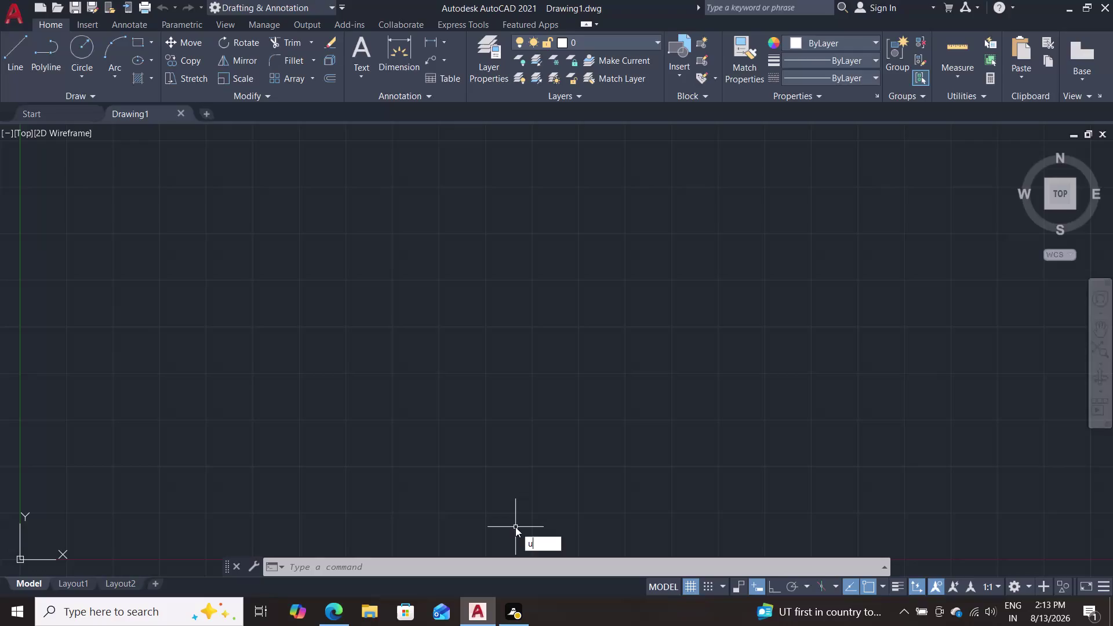
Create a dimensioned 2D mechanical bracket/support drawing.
Set the drawing units to 0.00 length precision and a Millimeters insertion scale.
key(n)
key(Return)
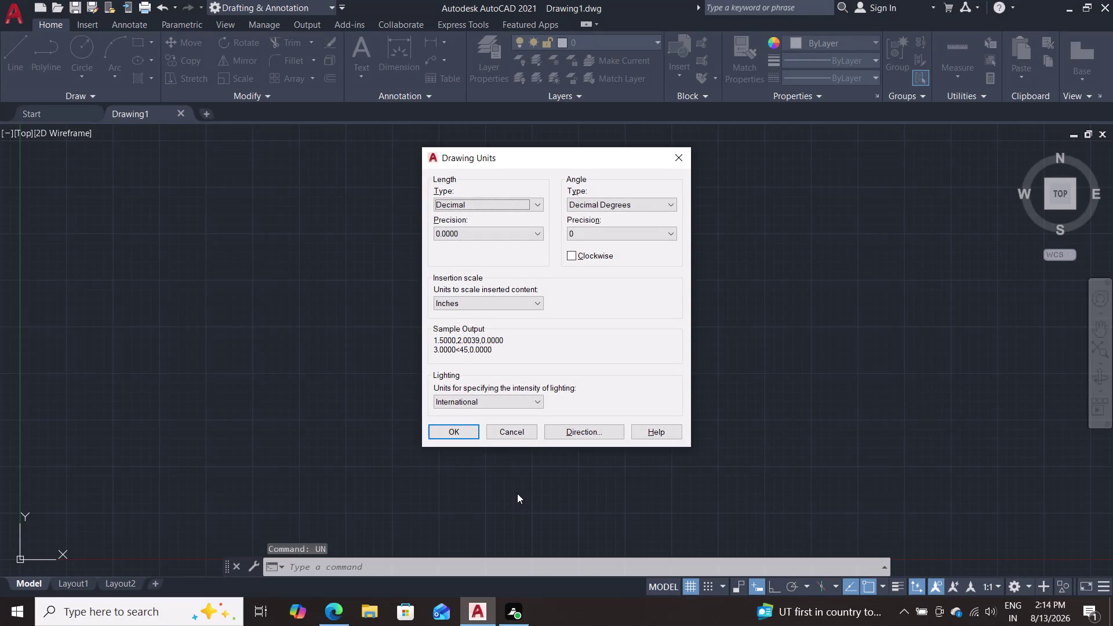
click(534, 239)
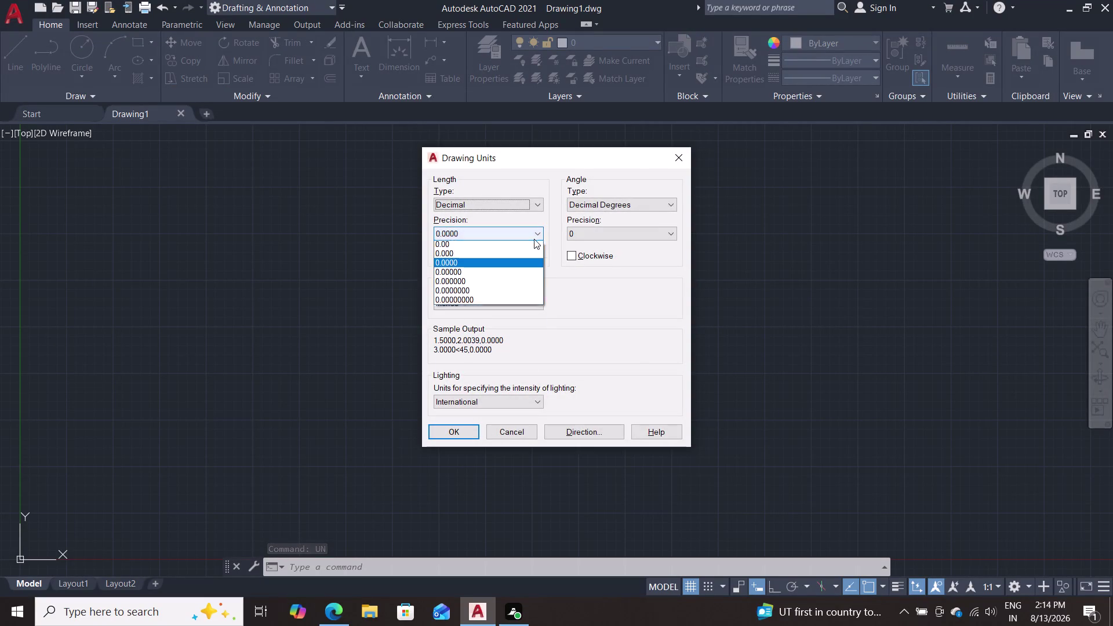
click(503, 265)
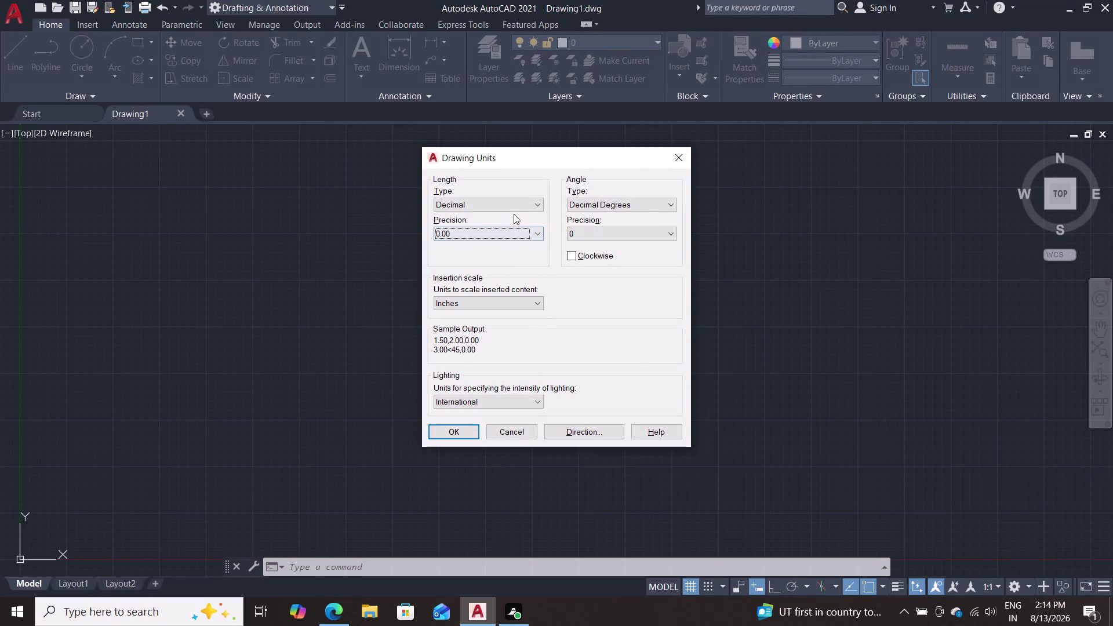
click(525, 200)
click(501, 224)
click(481, 295)
click(495, 300)
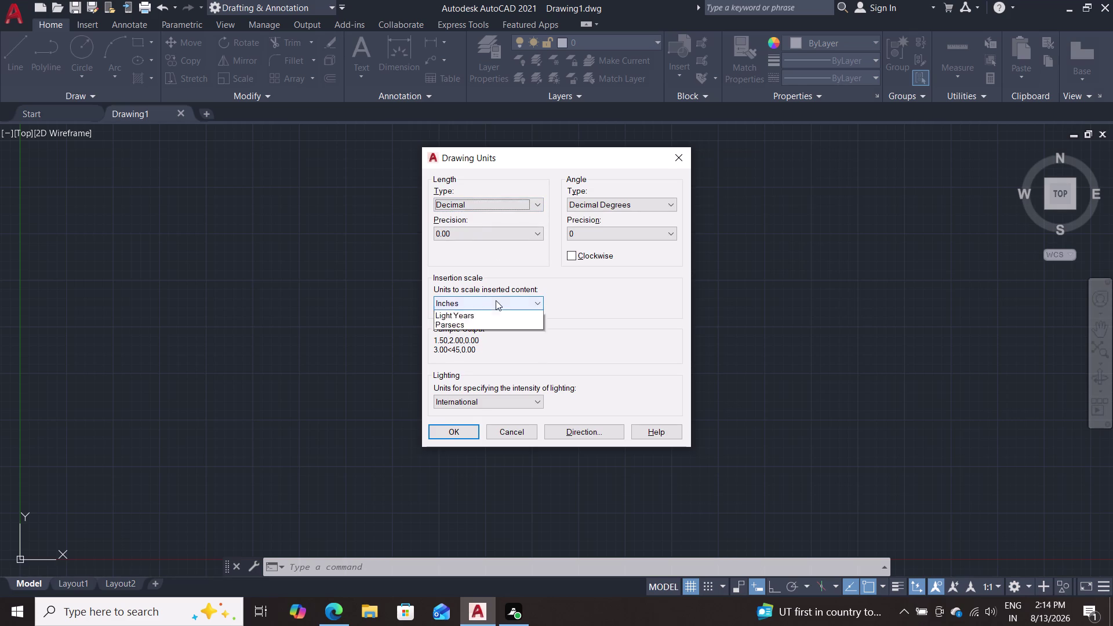
click(469, 358)
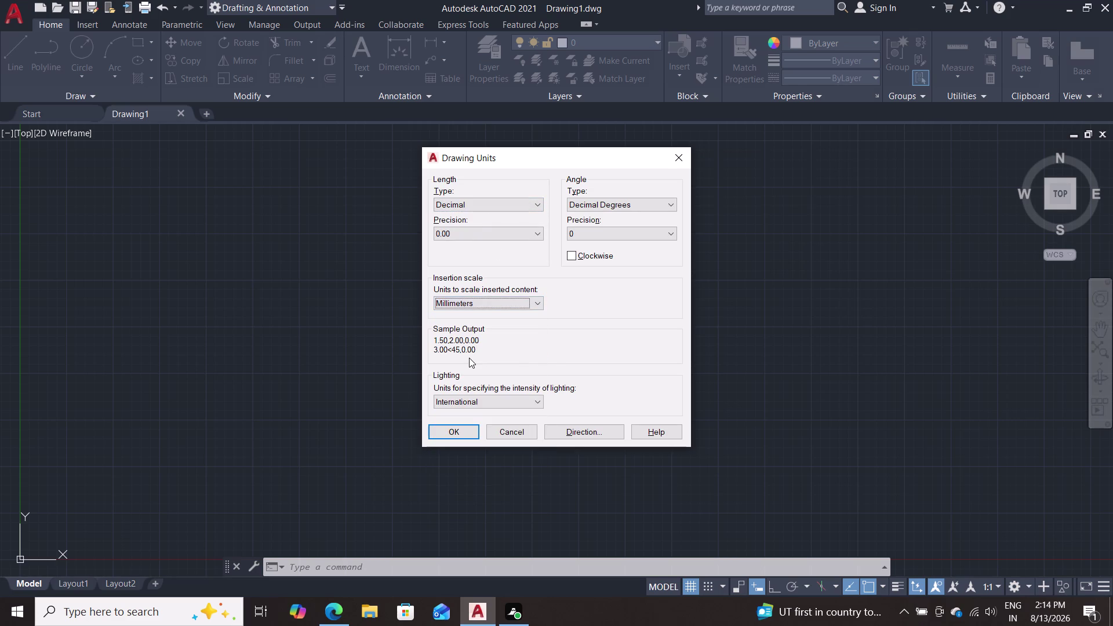
key(Return)
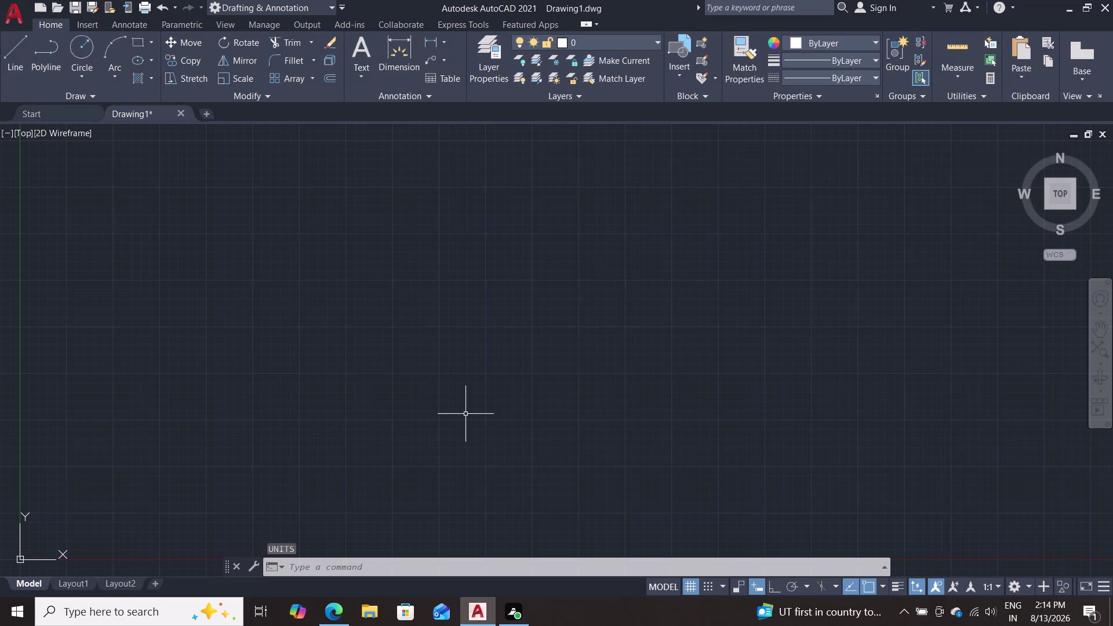
Modify the Standard dimension style to use an arrow size of 3.
key(d)
key(Return)
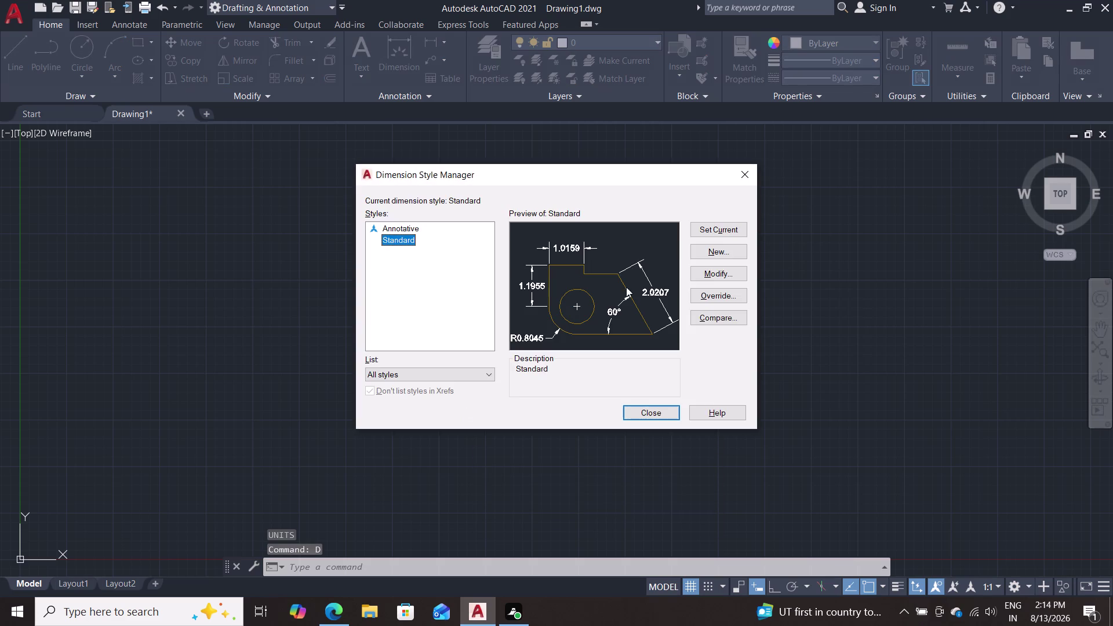
click(709, 269)
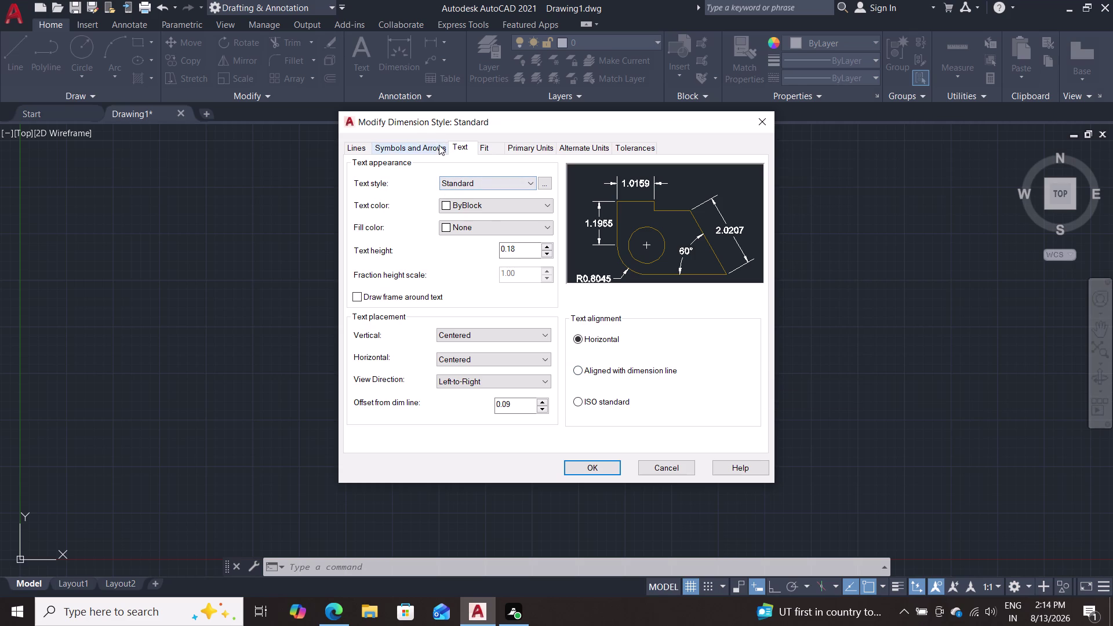
click(418, 146)
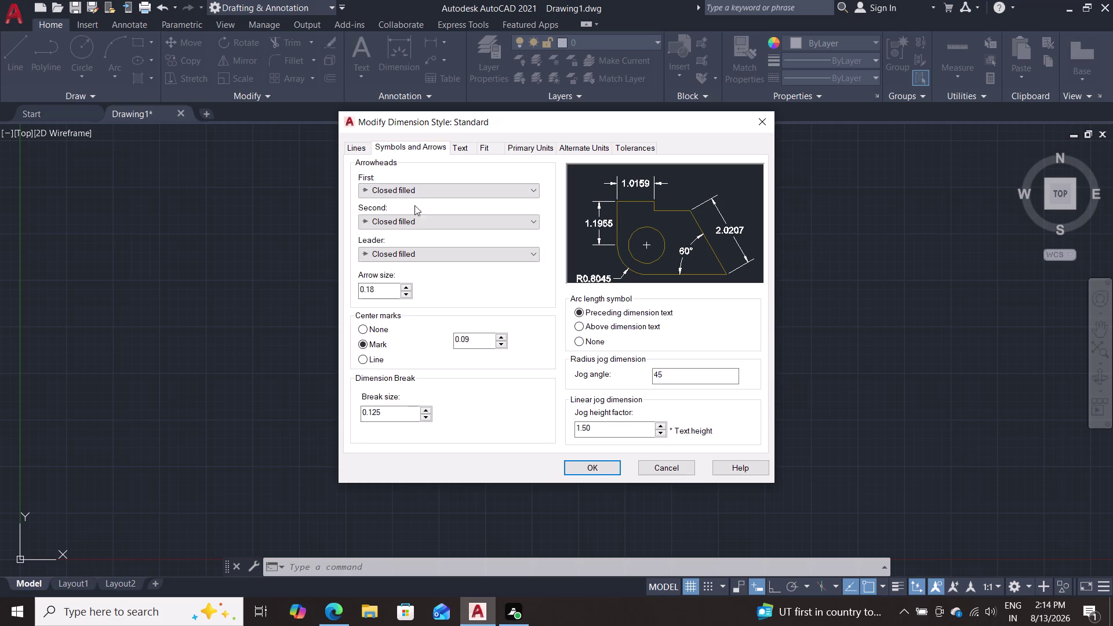
drag(387, 285, 361, 285)
click(353, 287)
key(3)
key(Return)
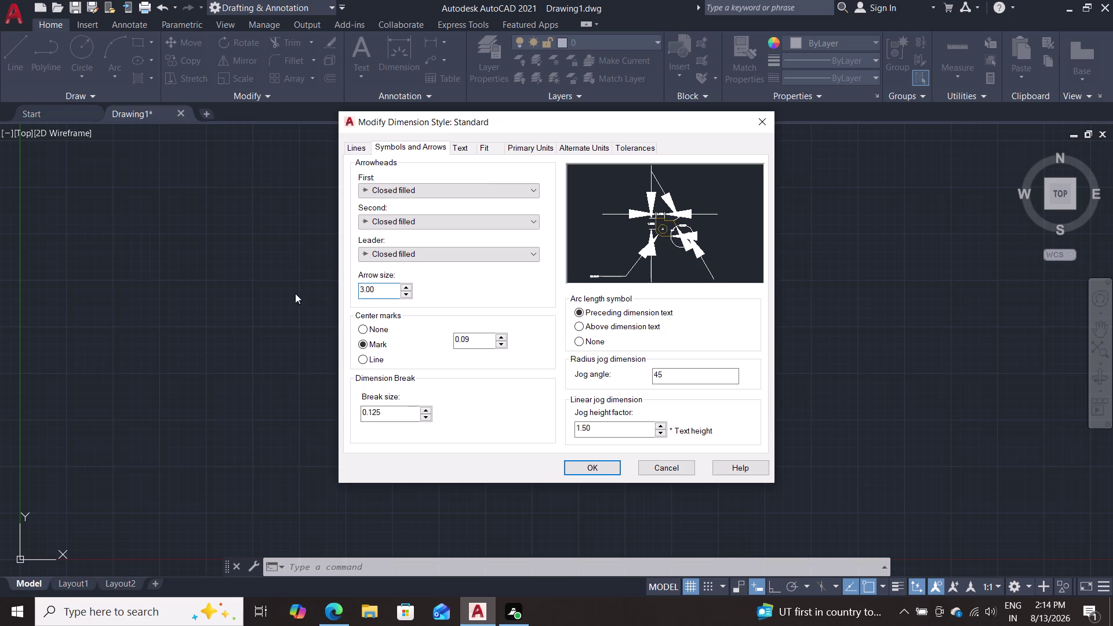
Set the Standard style's text height to 5, save it and close the manager.
click(461, 148)
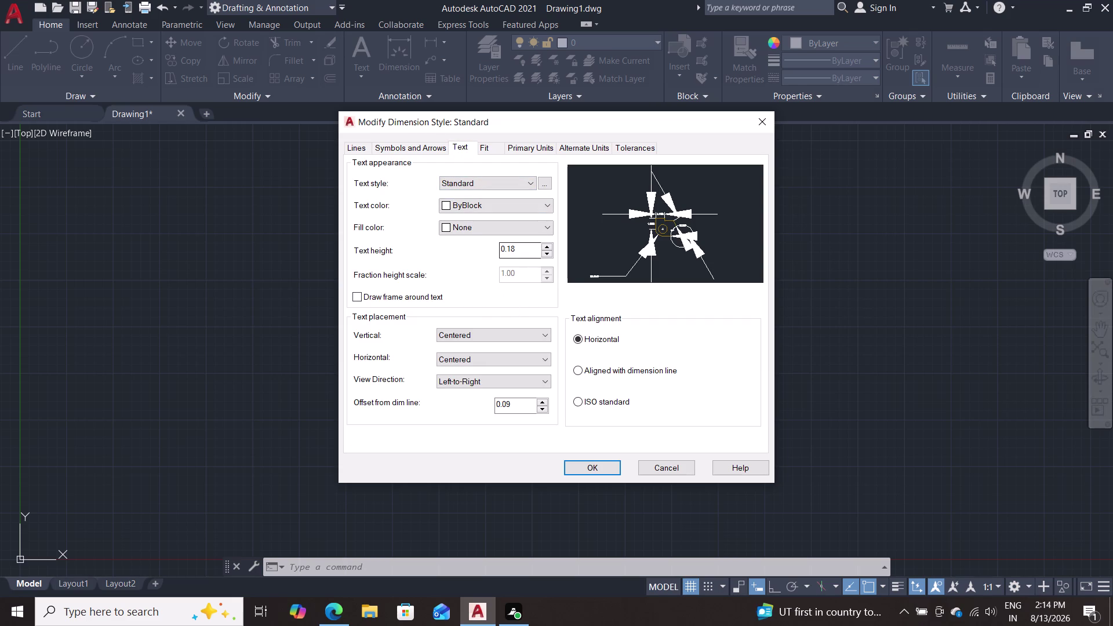
drag(523, 246, 469, 244)
key(5)
key(Return)
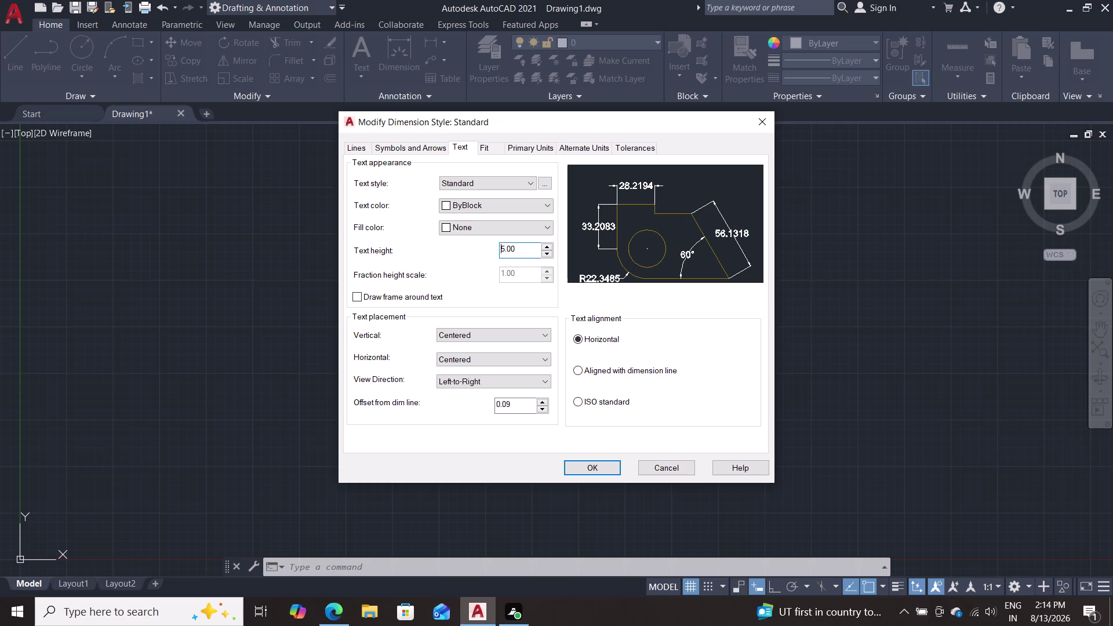
click(533, 151)
click(483, 370)
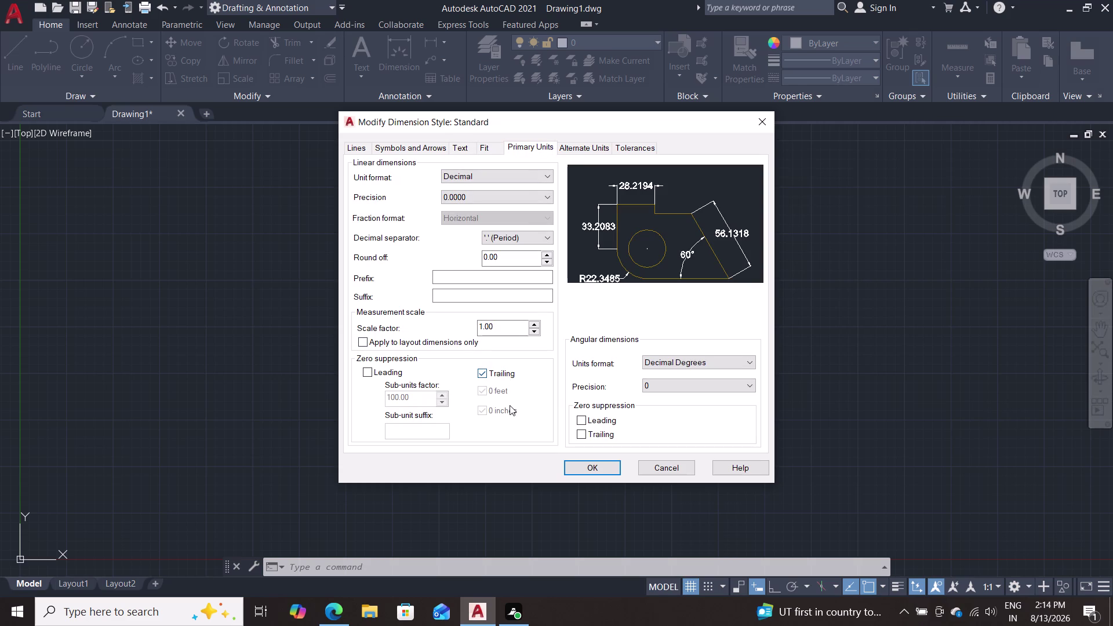
click(586, 466)
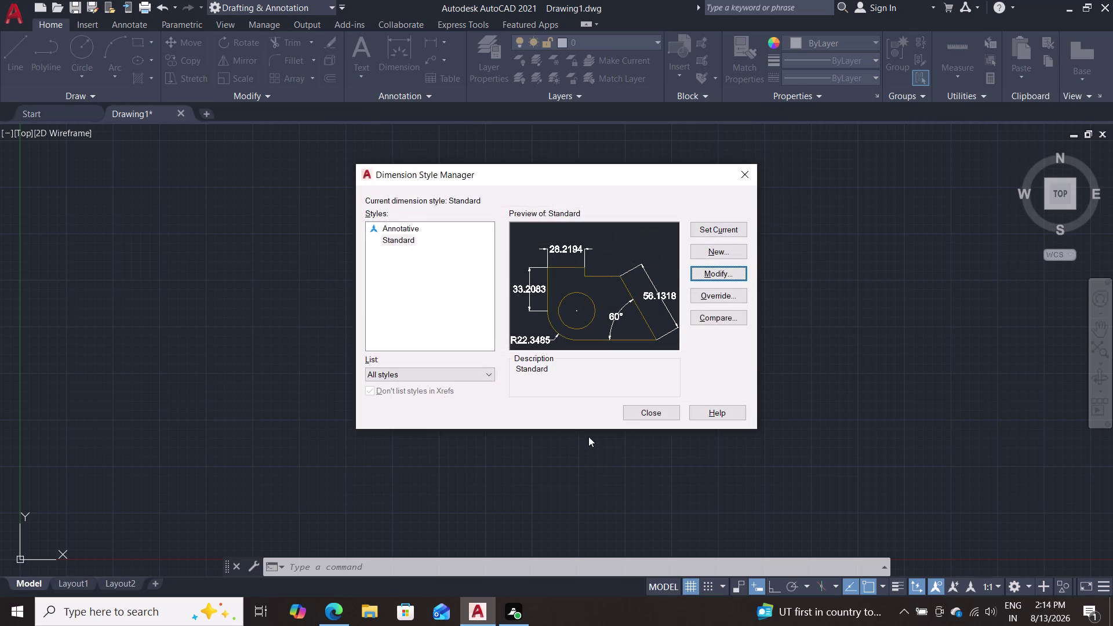
click(640, 411)
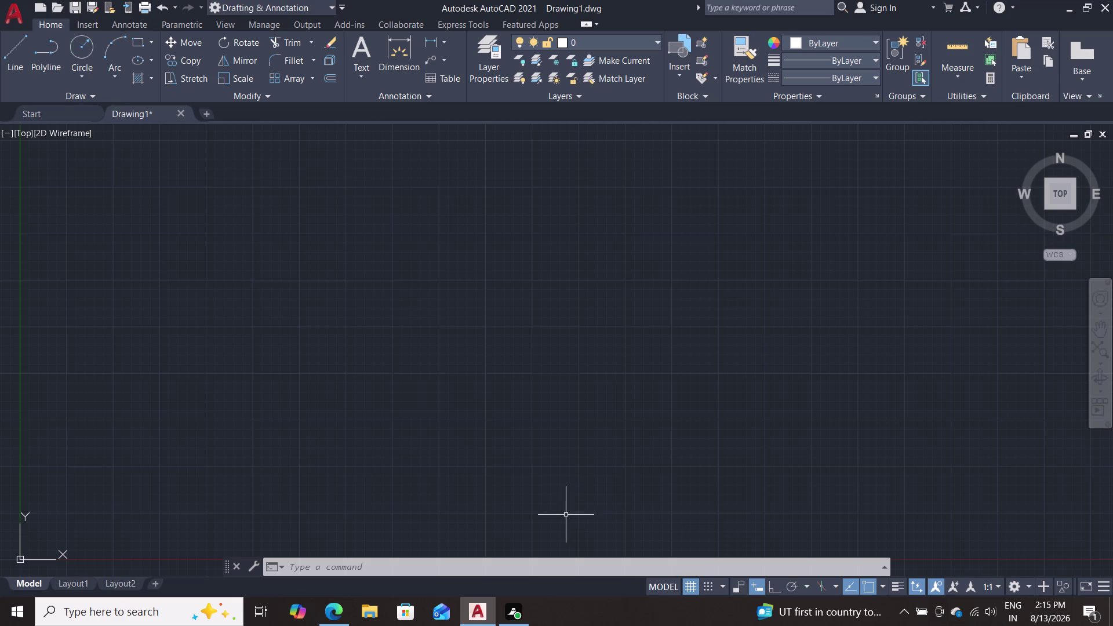
Start a rectangle (REC) at a picked corner with a dimensioned length of 92.4.
text(re)
text(c)
key(Return)
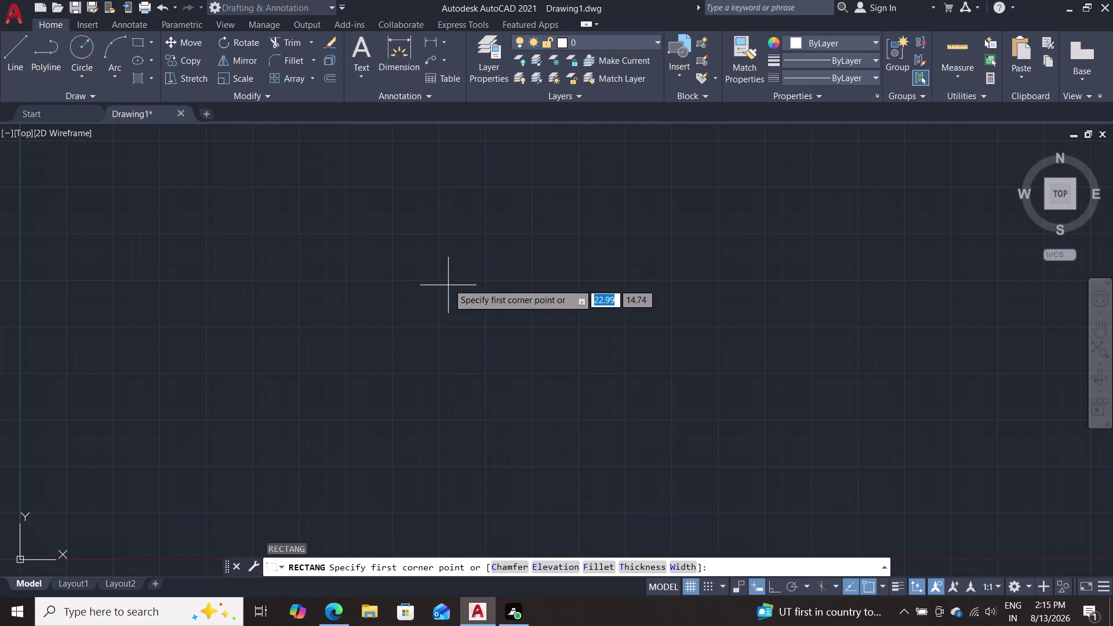
double_click(433, 269)
key(d)
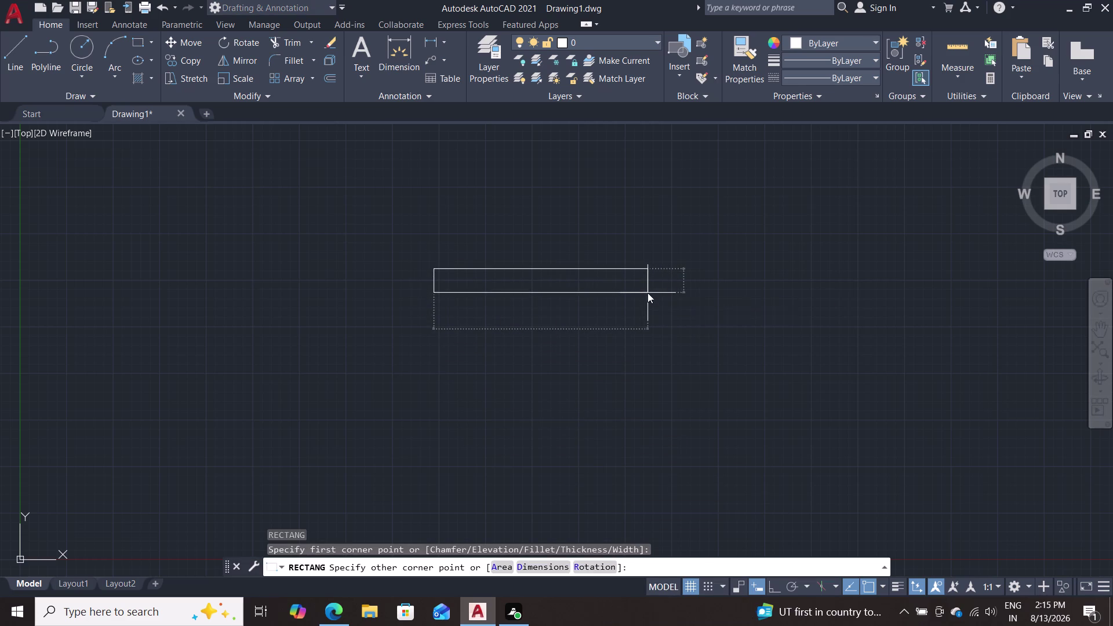
key(Return)
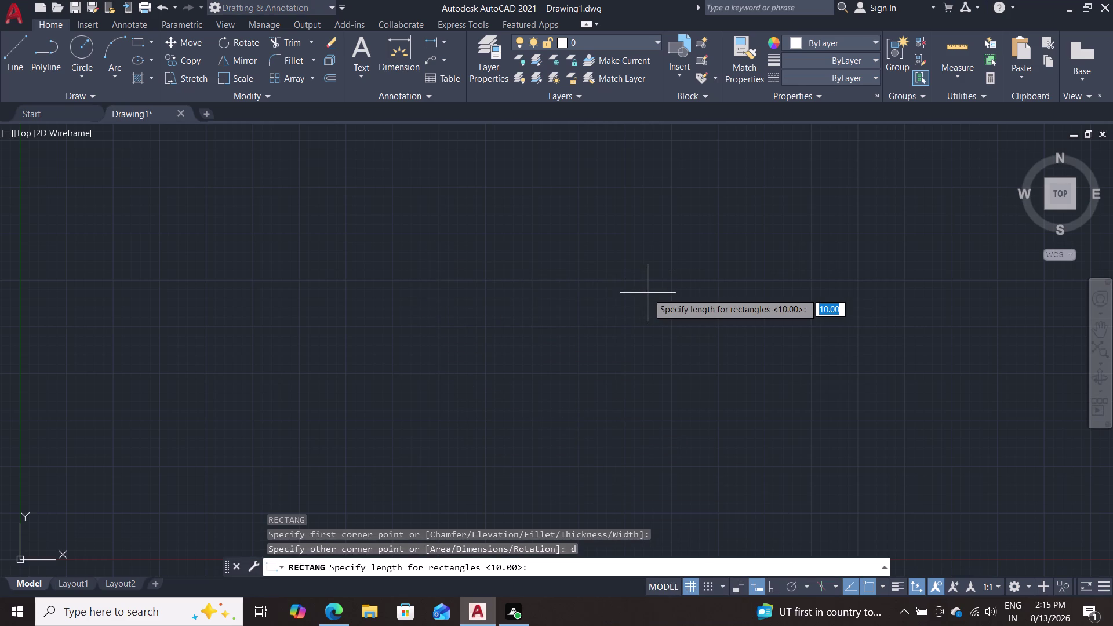
text(92)
text(.4)
key(Return)
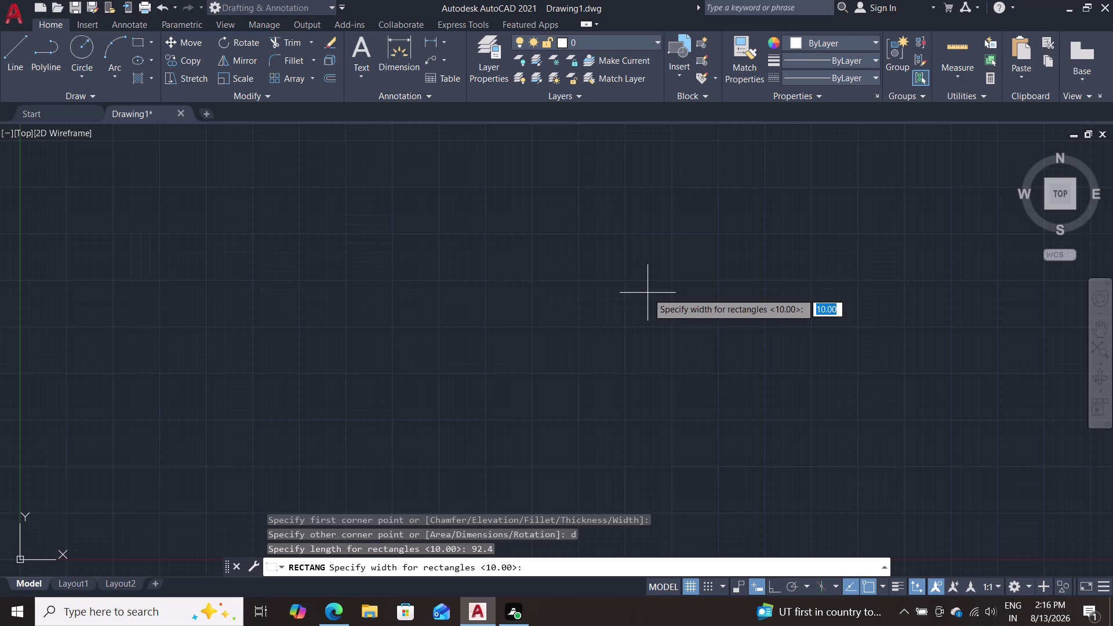
Give the rectangle a width of 15 and place it up and to the right.
text(1)
text(5)
key(Return)
scroll(down, 3)
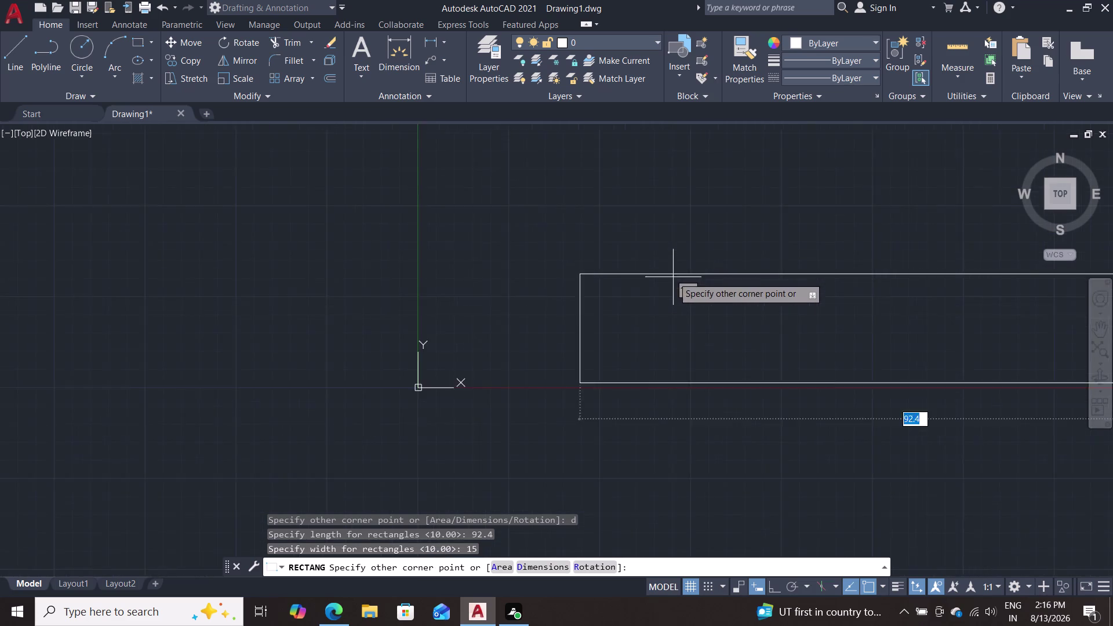
scroll(down, 3)
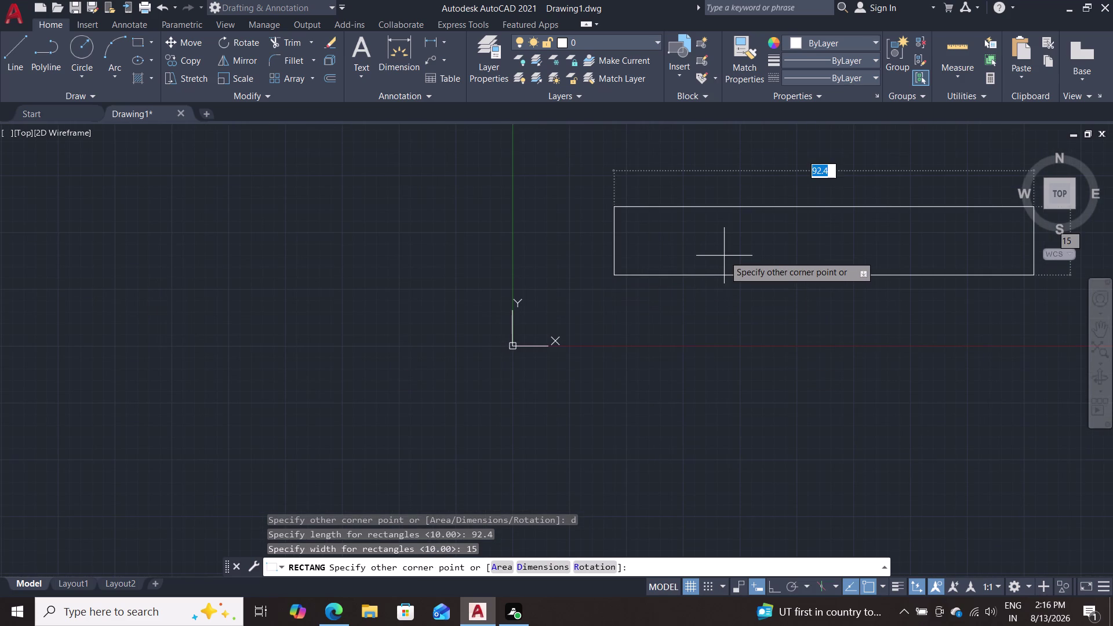
click(724, 256)
scroll(down, 3)
middle_drag(751, 302, 654, 321)
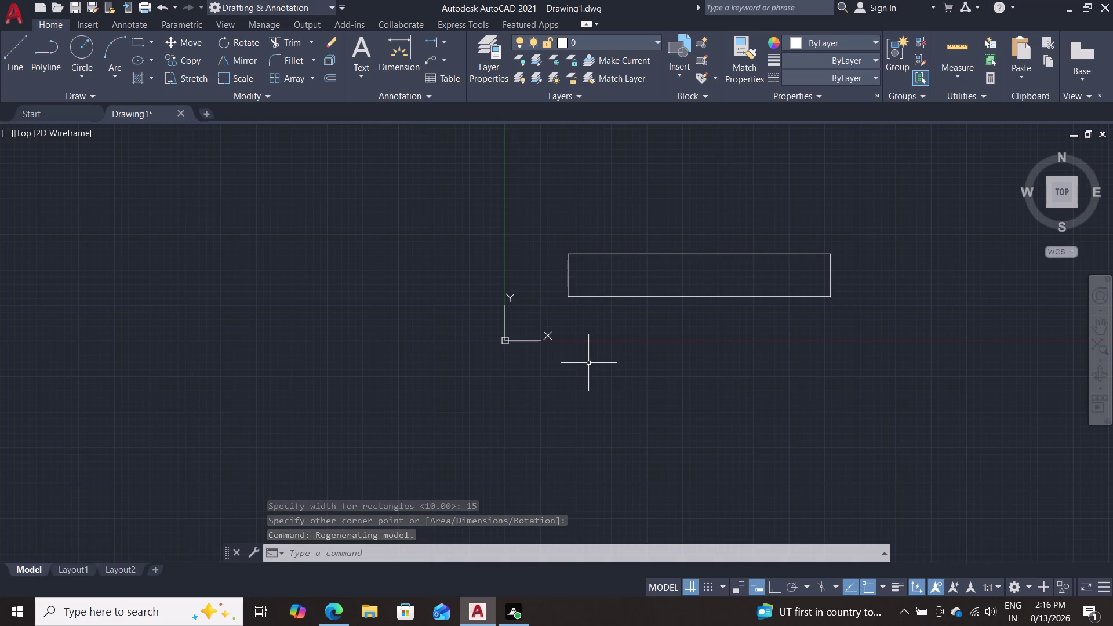
Set the UCS icon to Noorigin so it no longer follows the origin.
key(u)
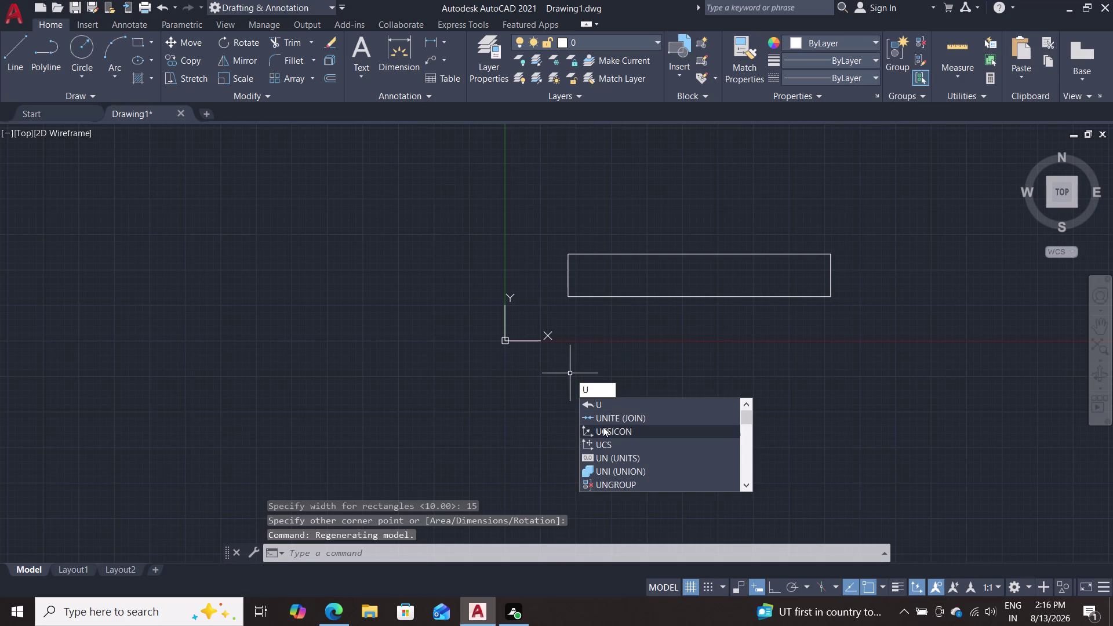
click(617, 437)
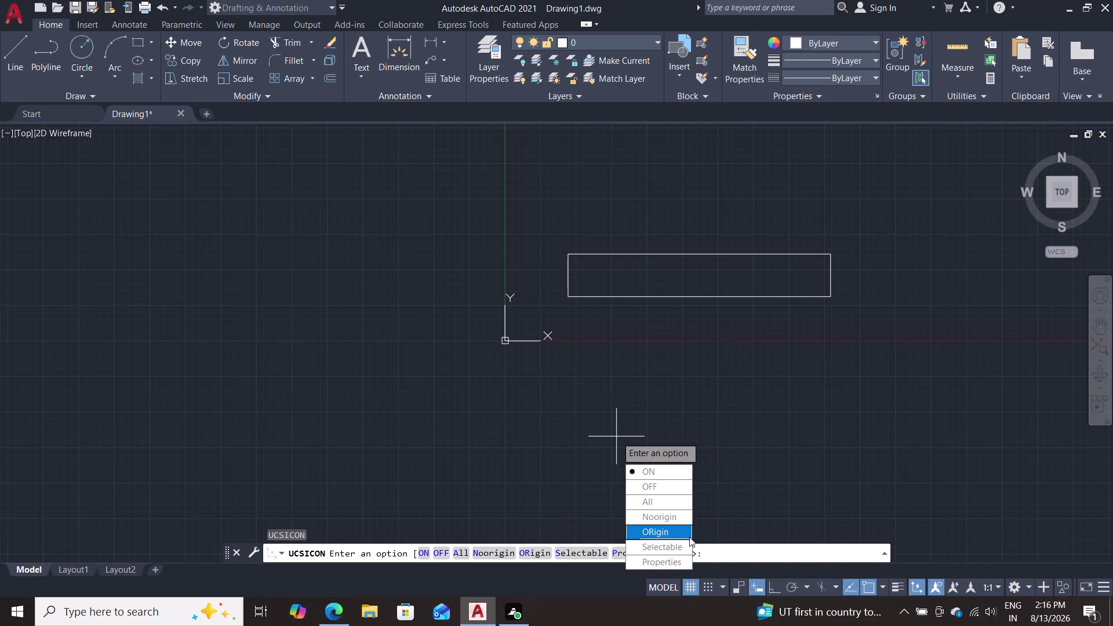
click(672, 520)
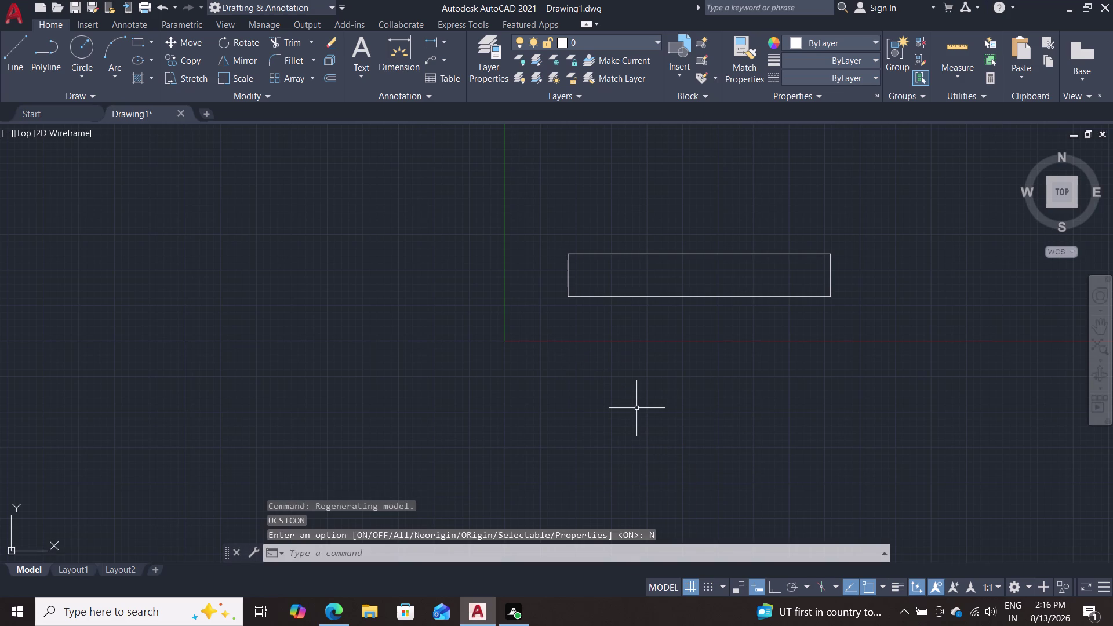
Move the rectangle from a picked base point to a new position.
key(m)
key(Return)
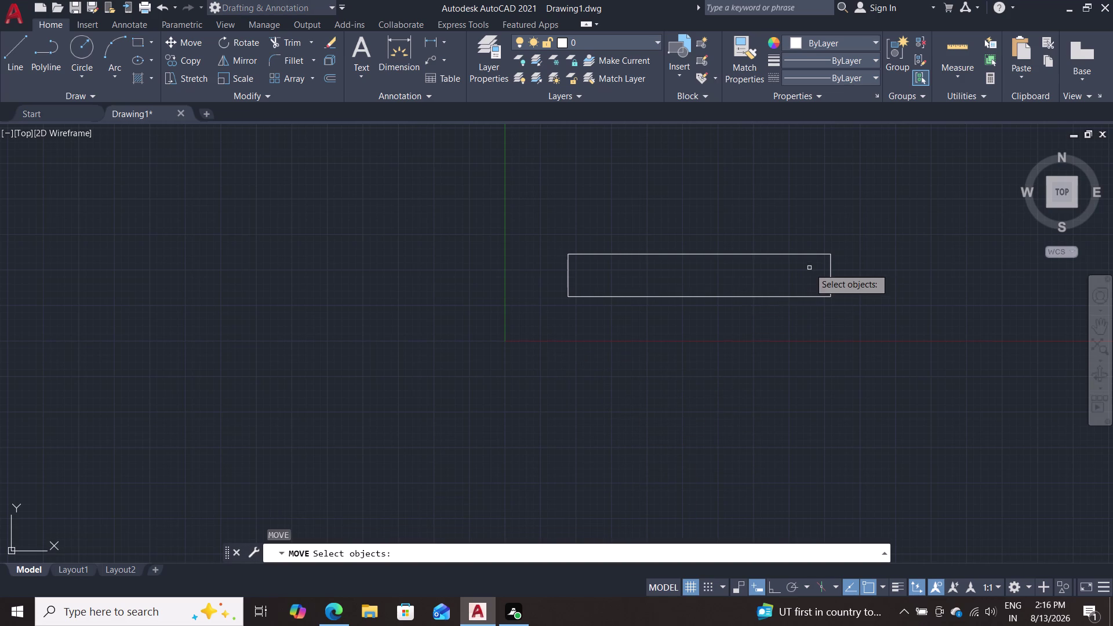
click(831, 275)
key(Return)
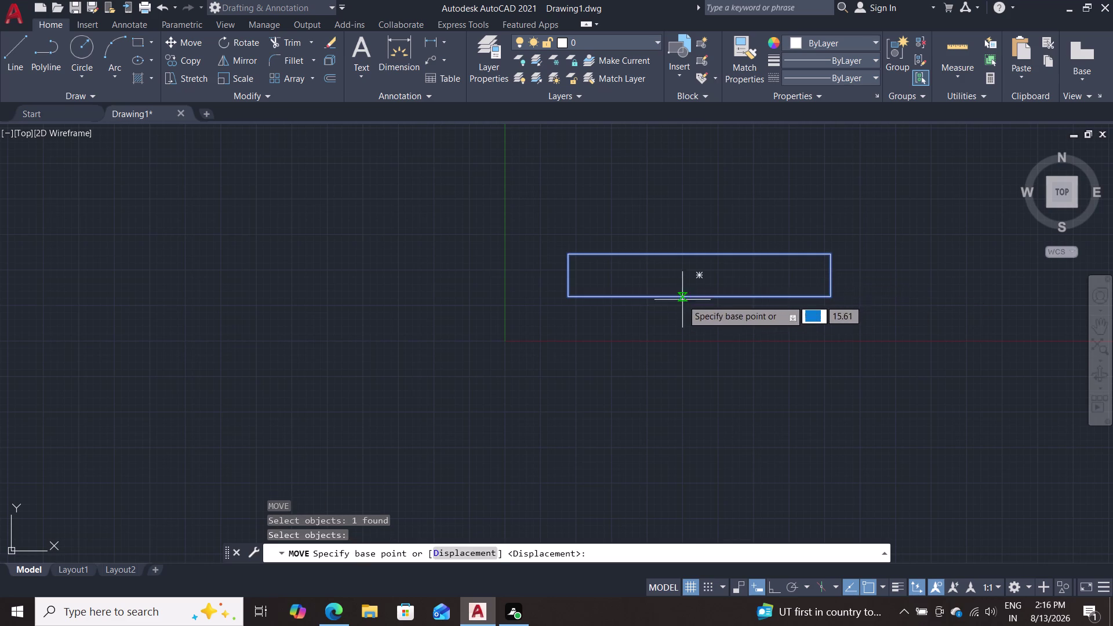
double_click(698, 275)
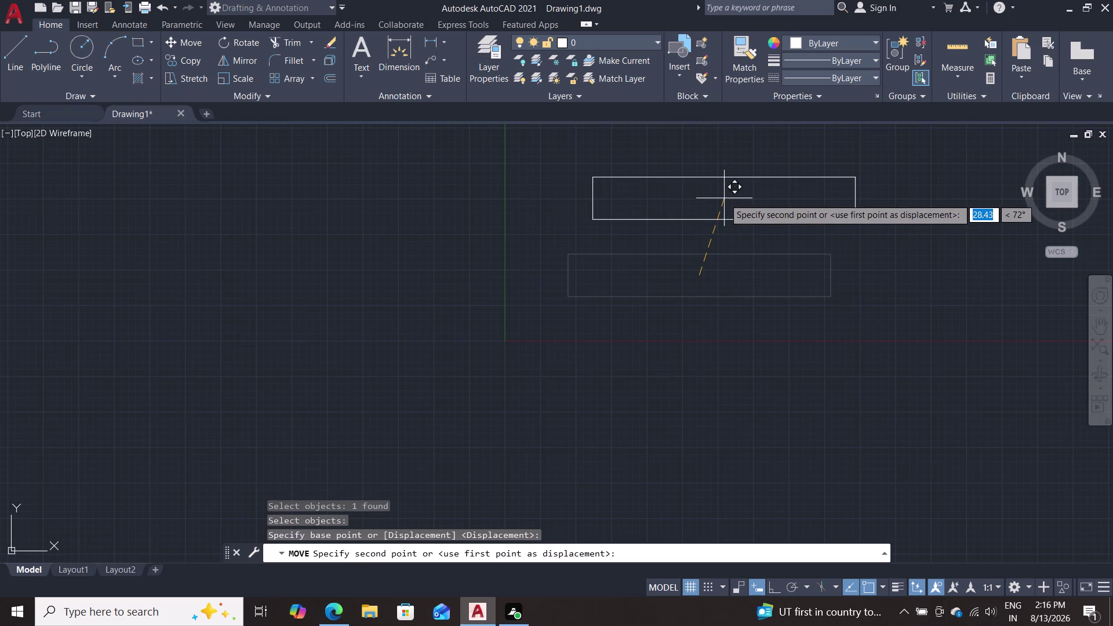
middle_drag(727, 196, 684, 432)
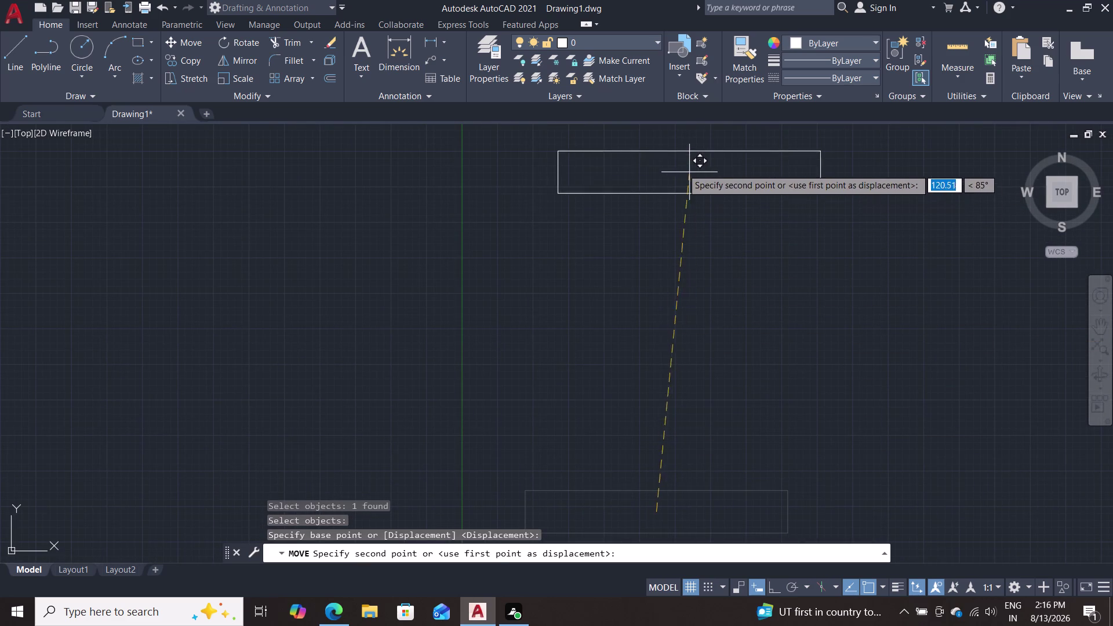
middle_drag(765, 177, 636, 289)
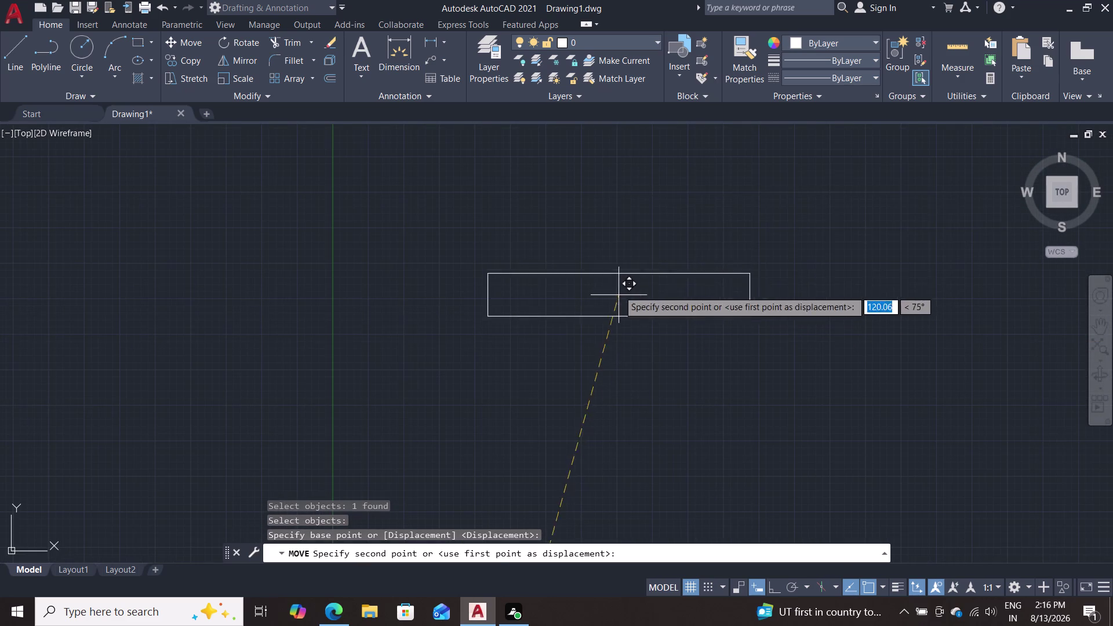
click(714, 183)
scroll(down, 3)
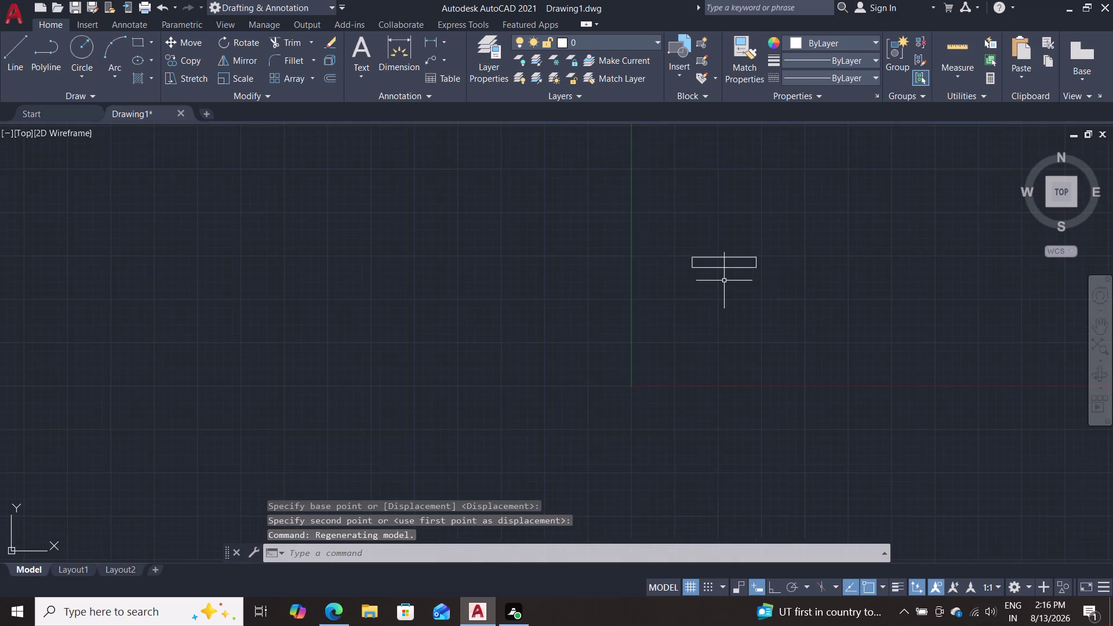
scroll(up, 3)
middle_drag(724, 280, 632, 386)
scroll(up, 3)
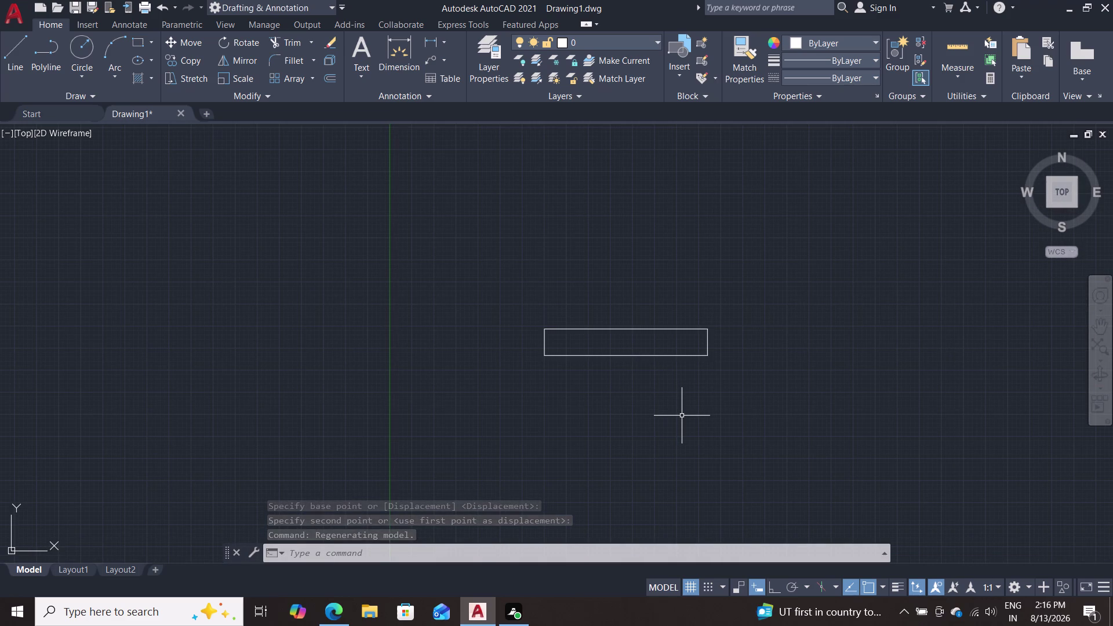
Draw a circle of diameter 15 above and right of the rectangle.
key(c)
key(Return)
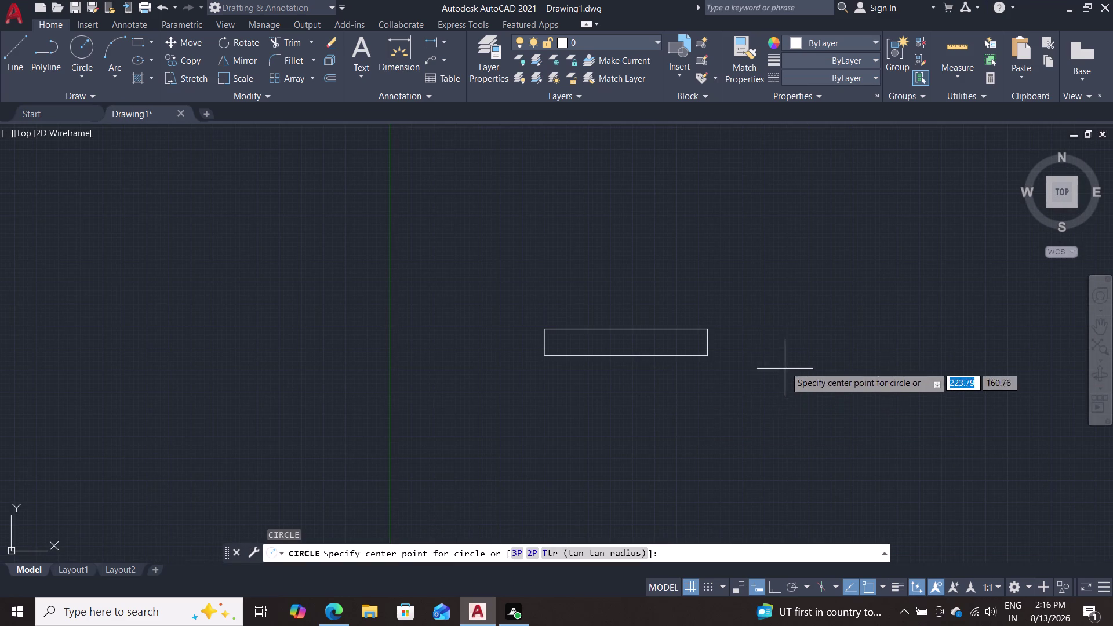
double_click(755, 202)
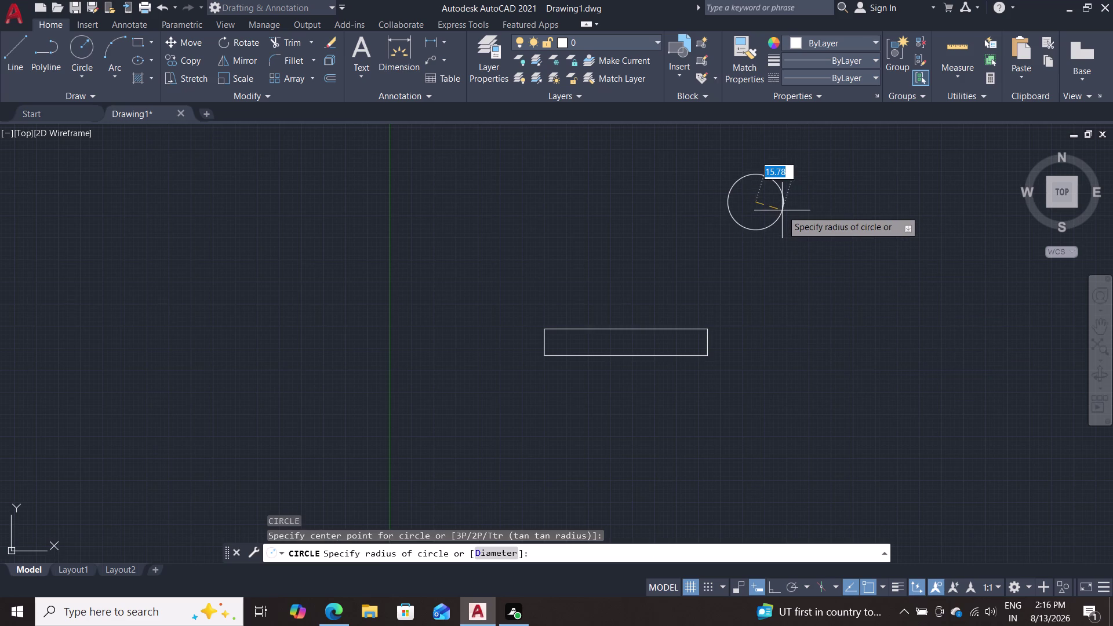
key(d)
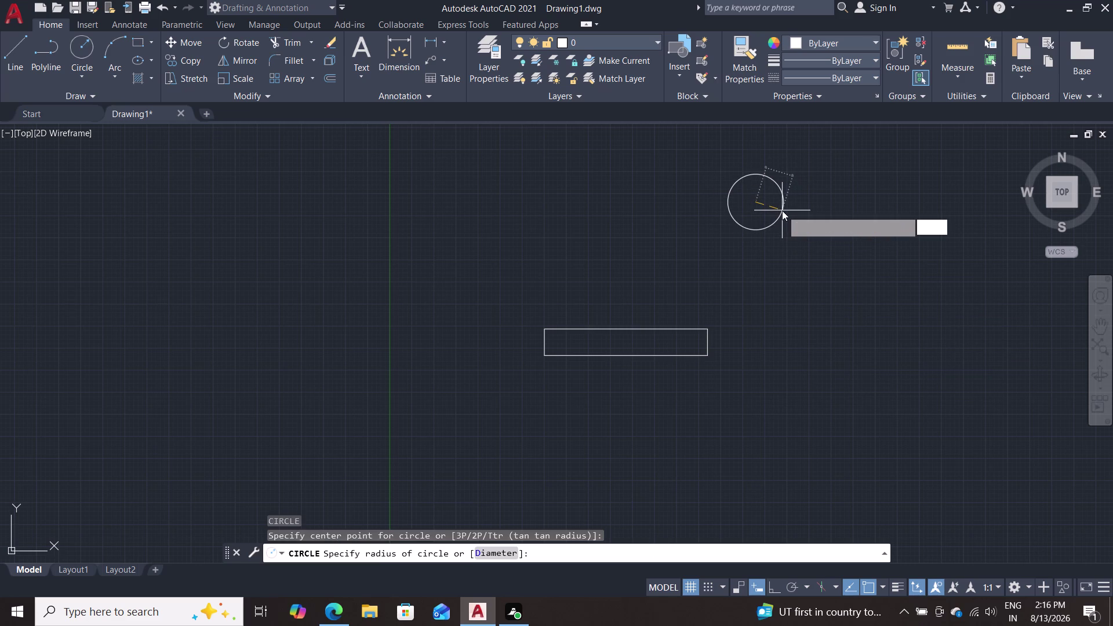
key(Return)
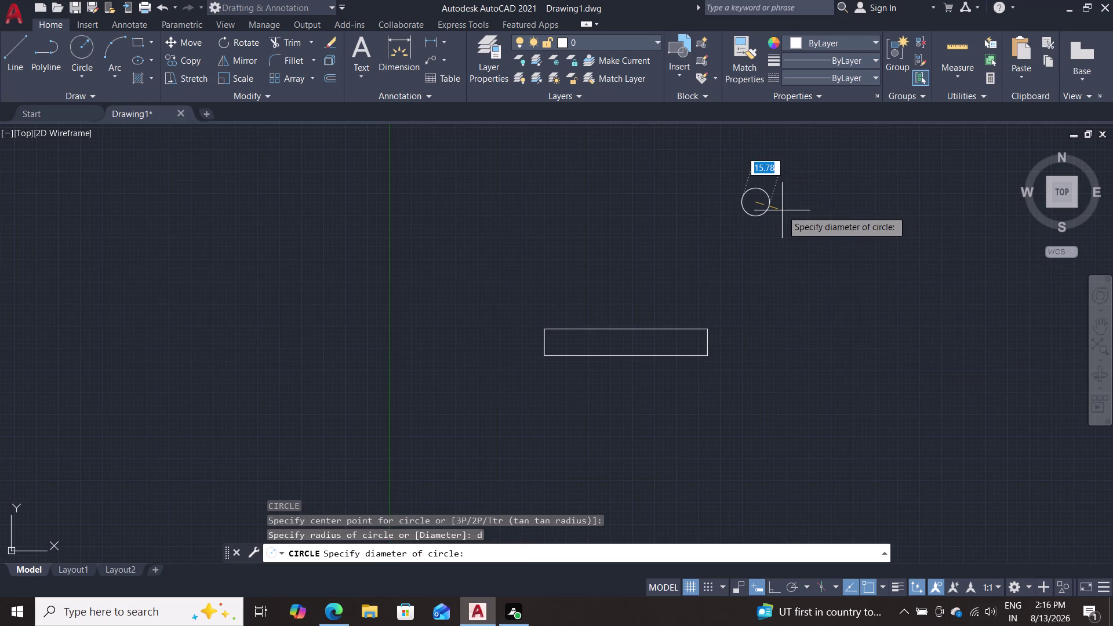
text(15)
key(Return)
Draw a concentric outer circle of radius 30 on the same center.
key(c)
key(Return)
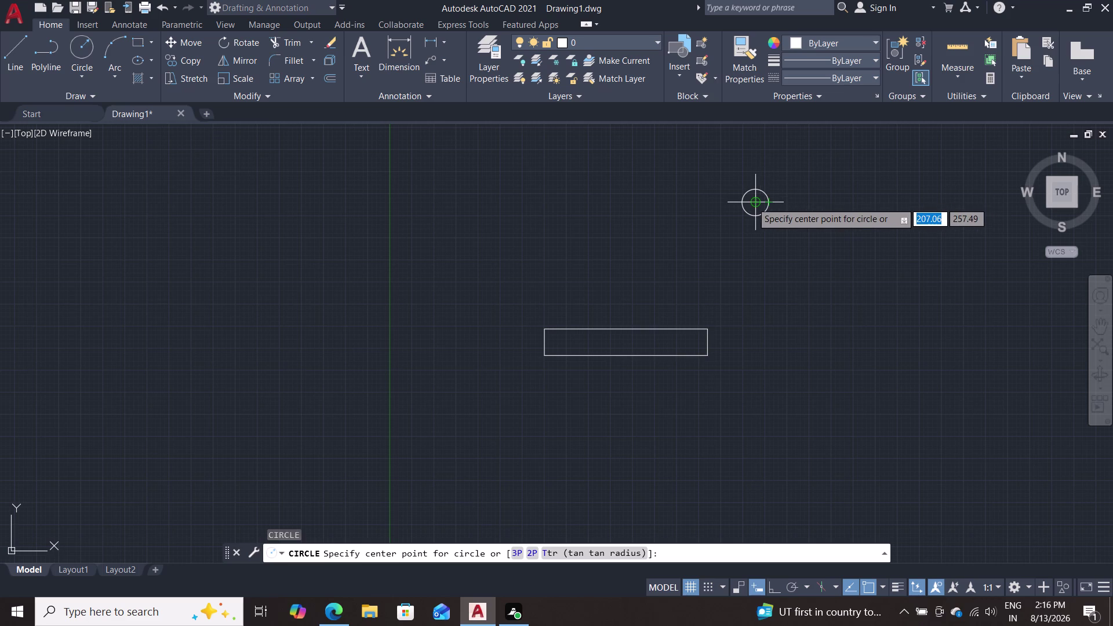
click(761, 197)
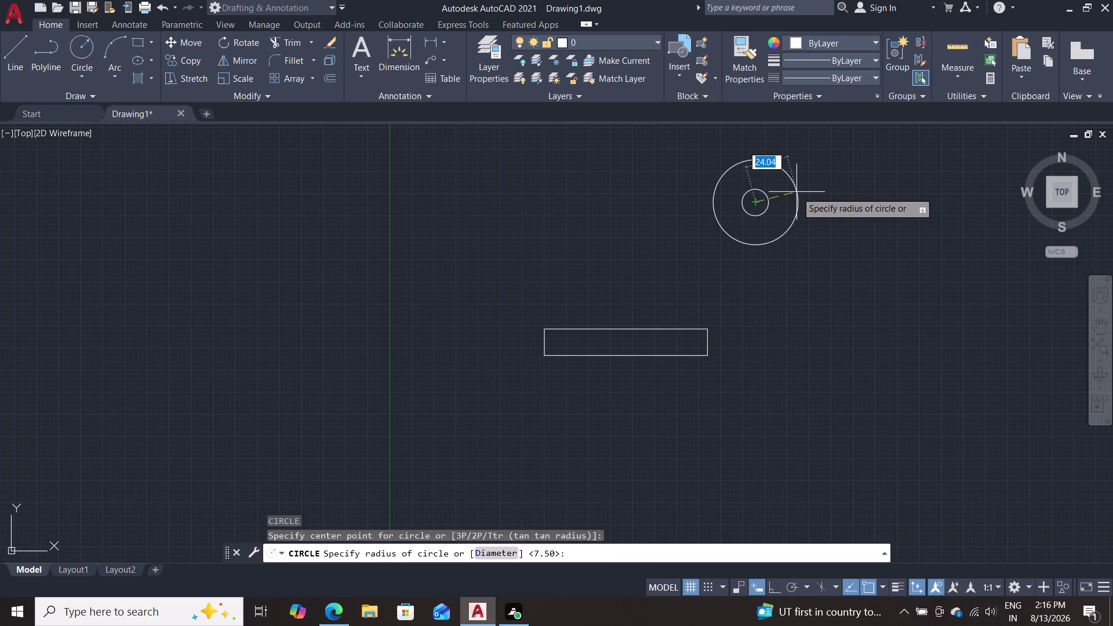
text(30)
key(Return)
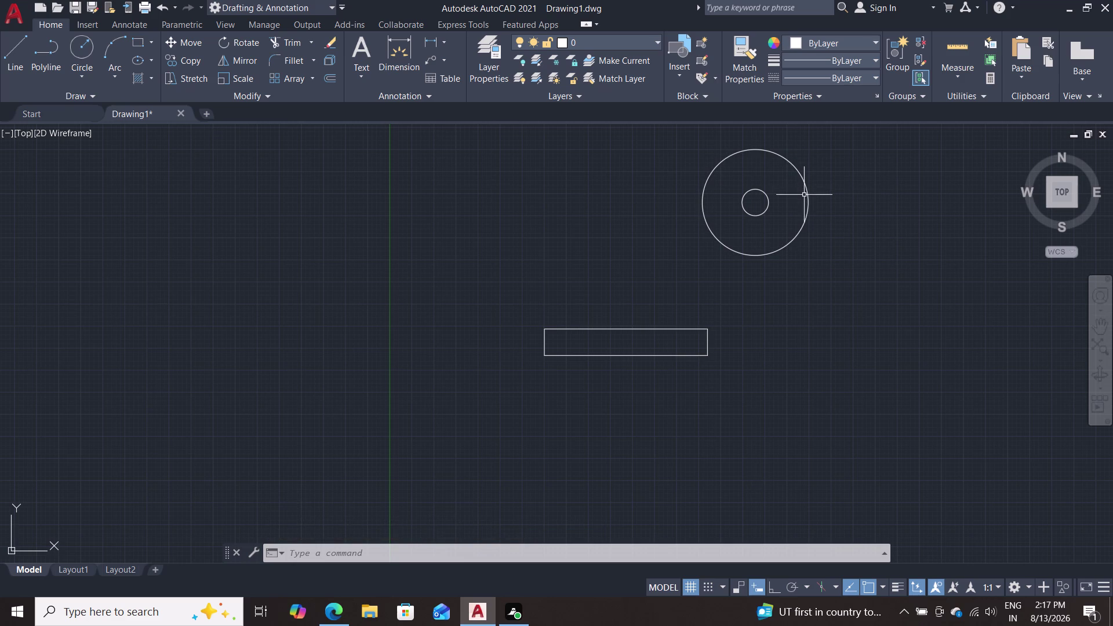
Draw a vertical line from the inner circle up to the outer circle's top edge.
key(l)
key(Return)
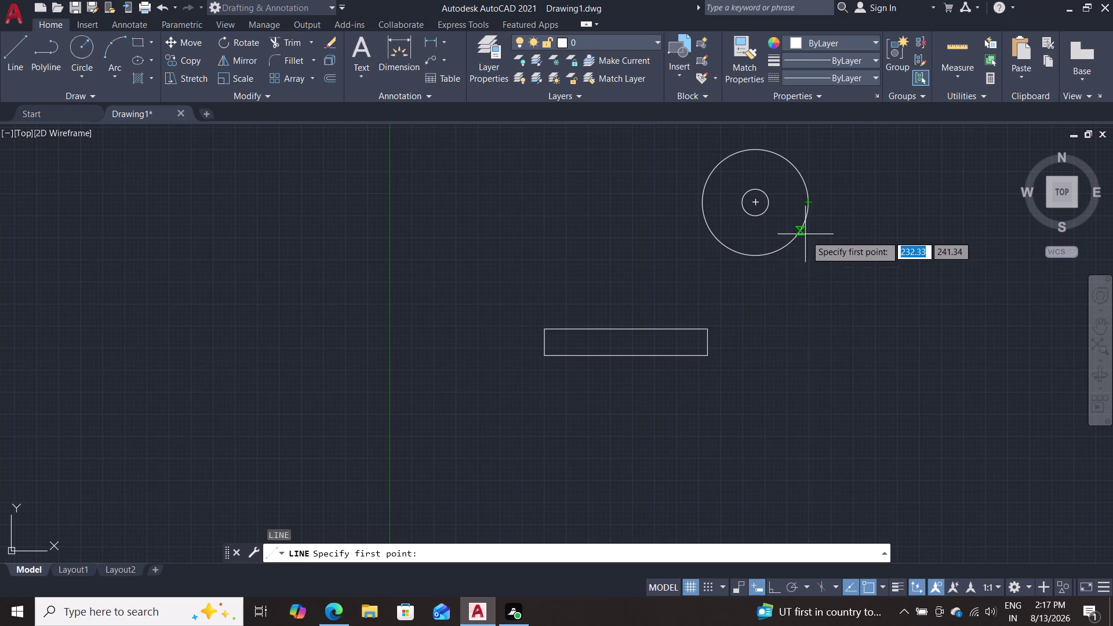
key(Escape)
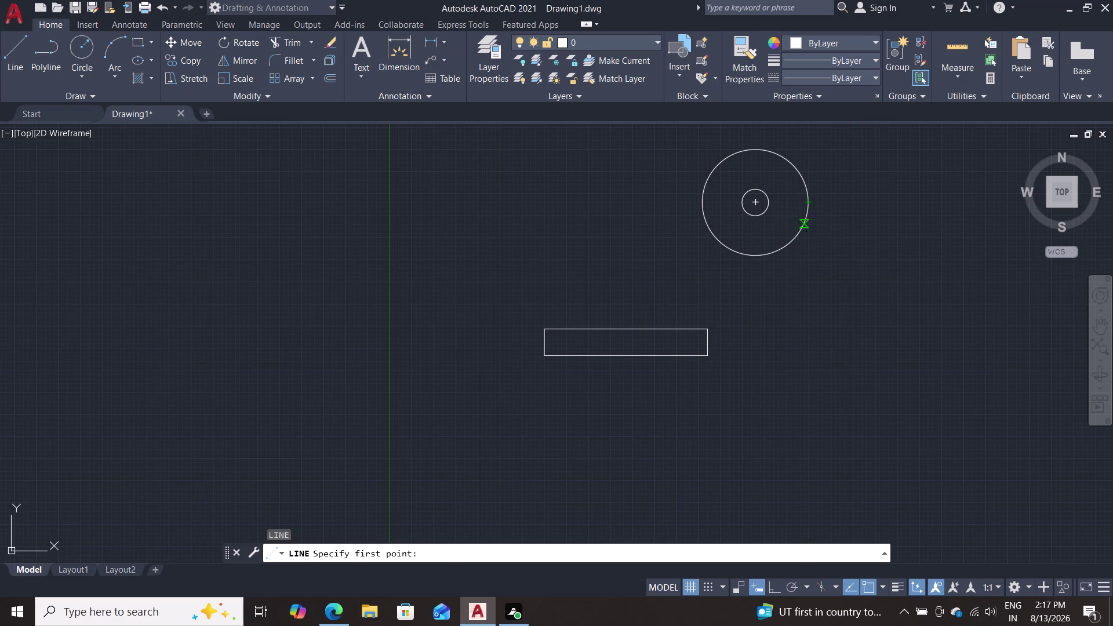
key(l)
key(Return)
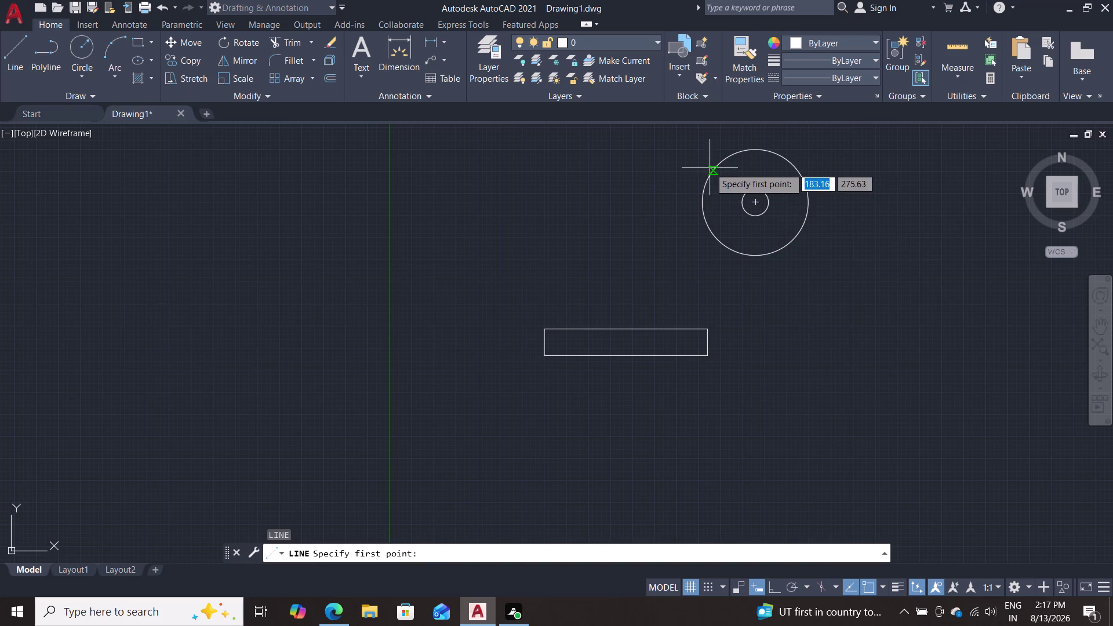
click(754, 202)
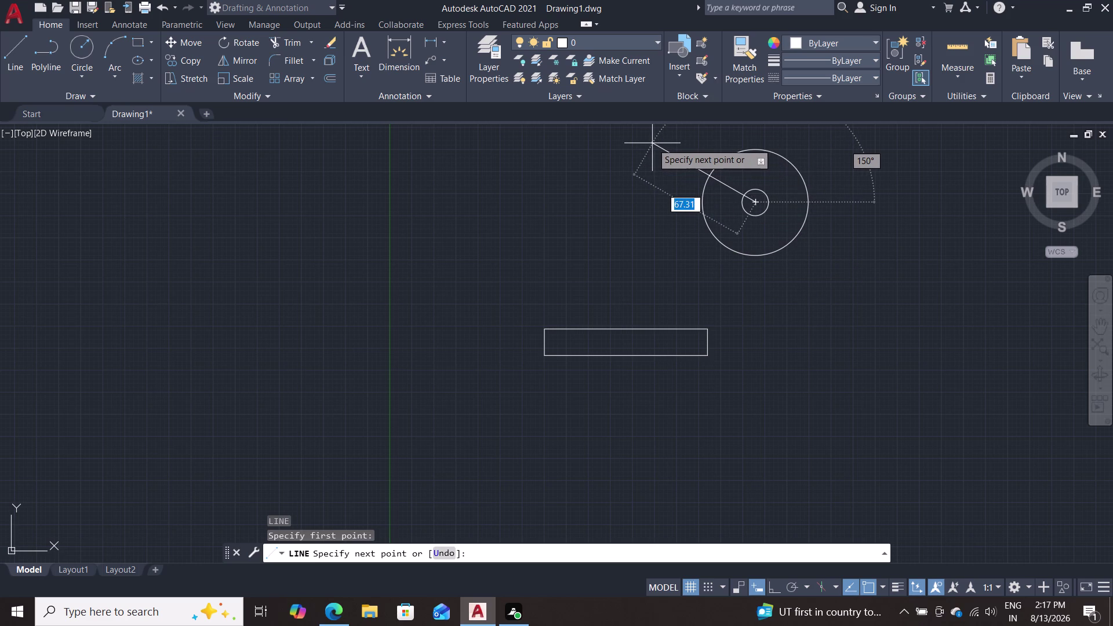
click(756, 150)
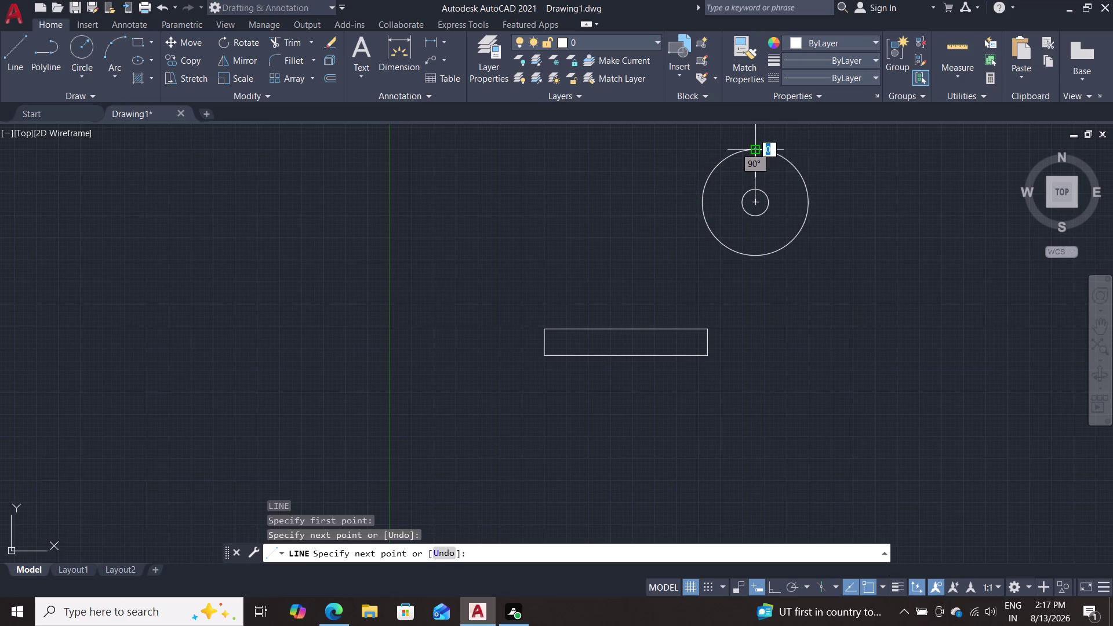
key(Escape)
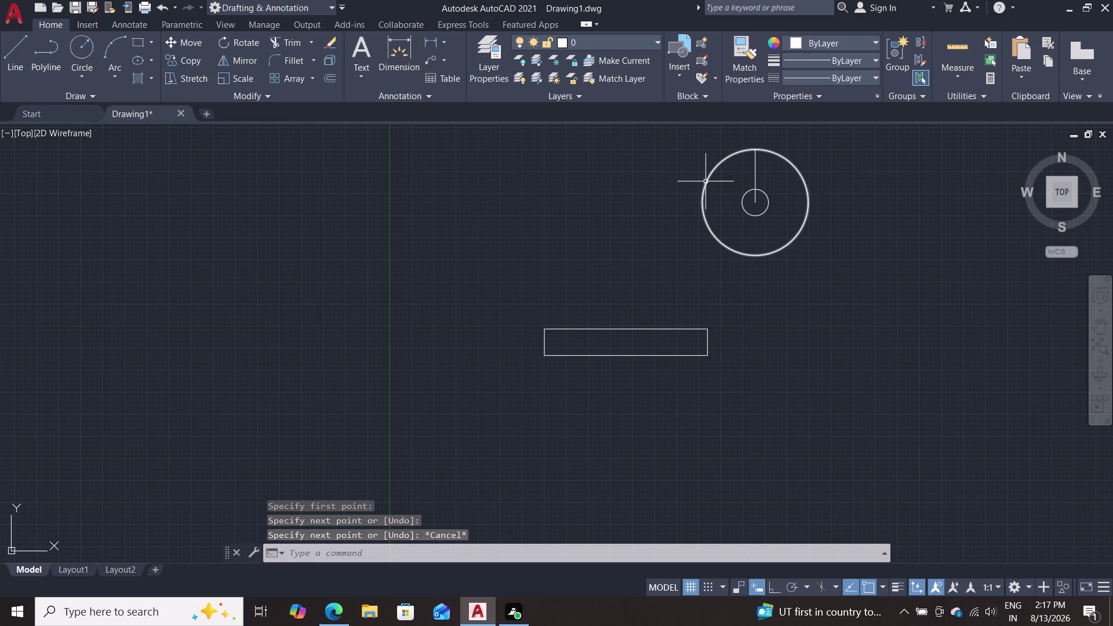
Cancel a new line command and start the Rotate command with RO.
key(l)
key(Return)
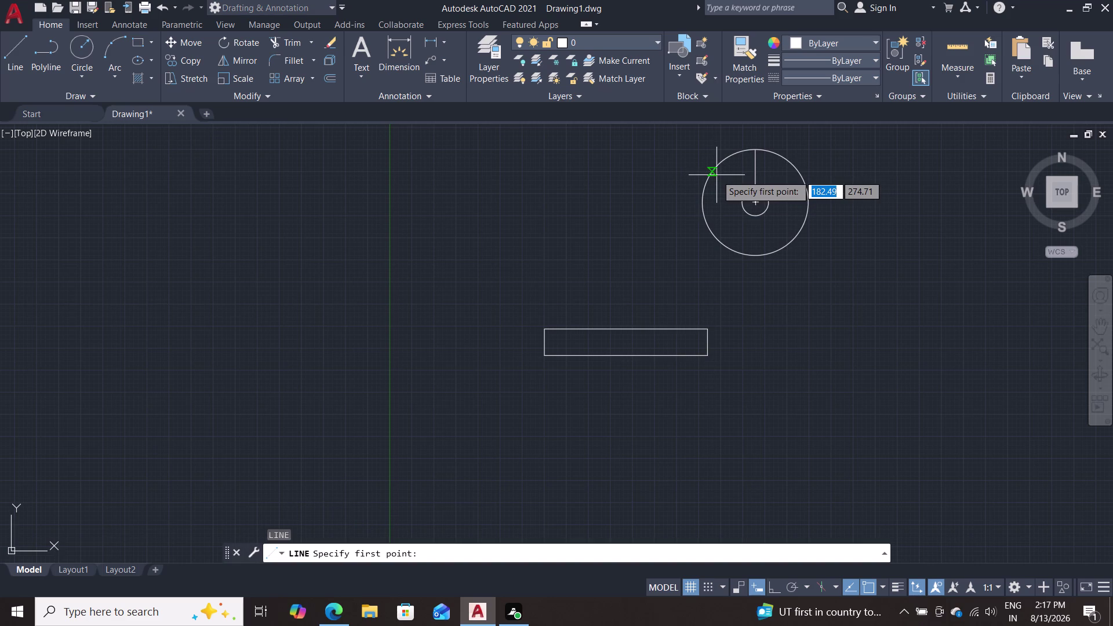
key(Escape)
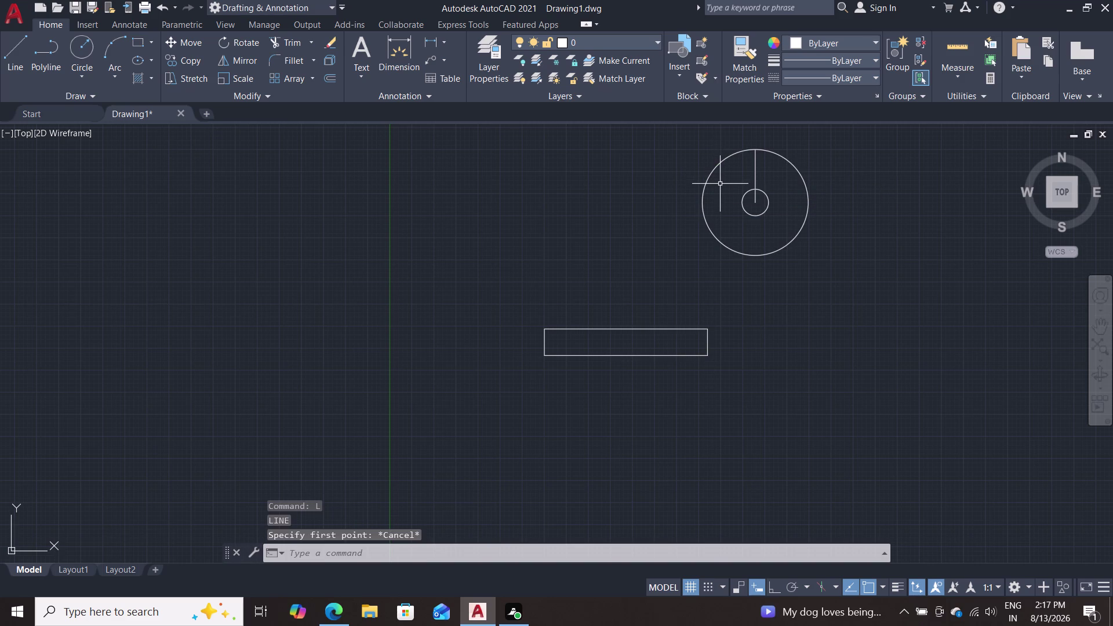
key(r)
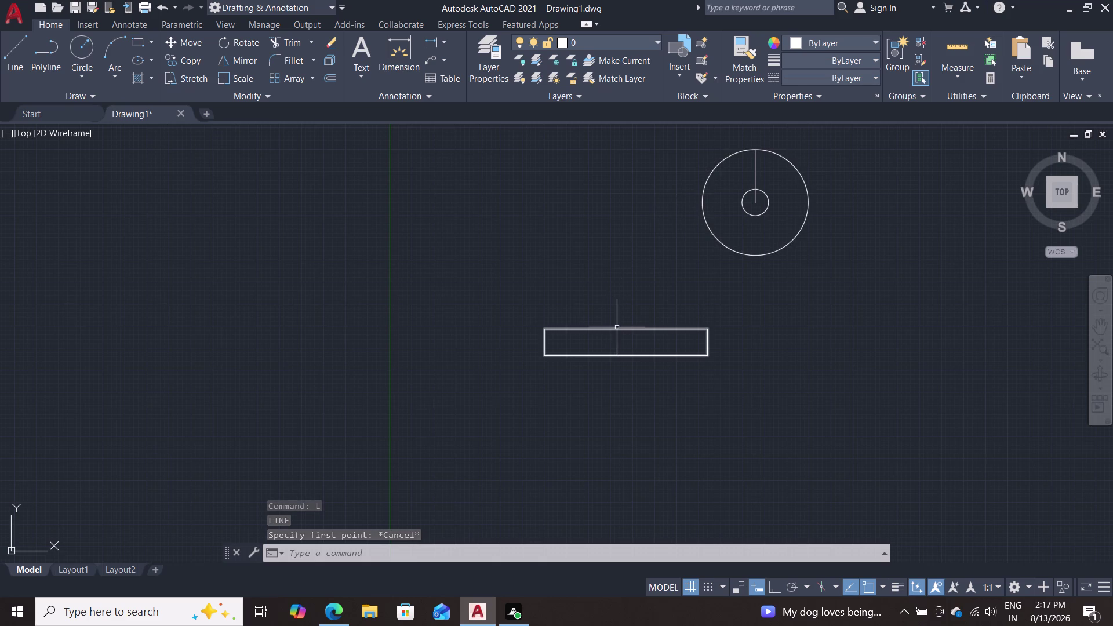
key(o)
key(Return)
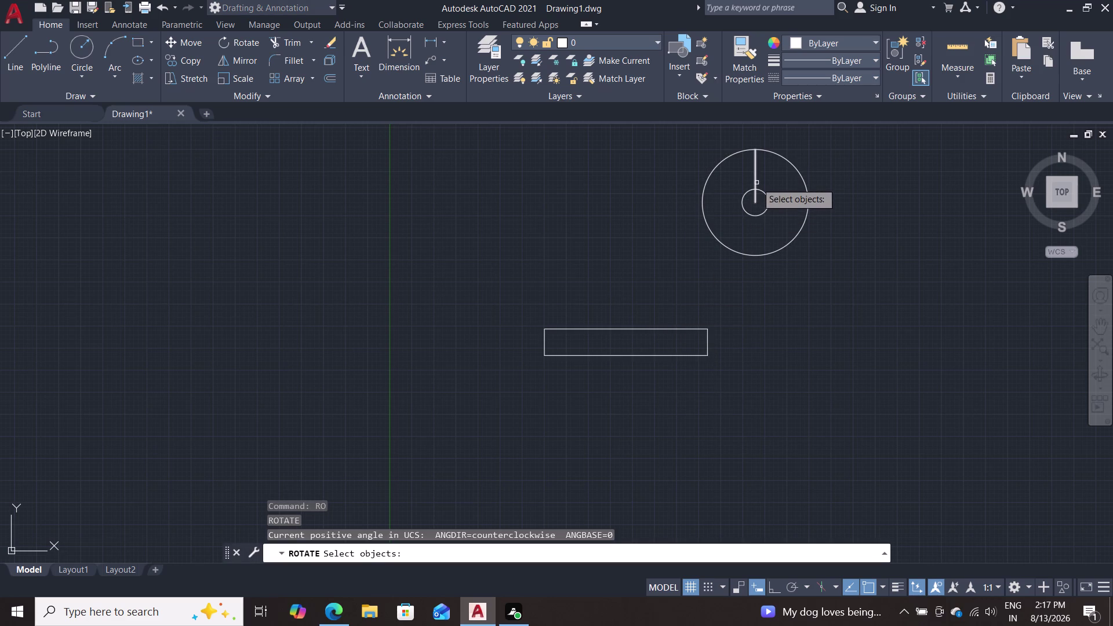
click(757, 183)
key(Return)
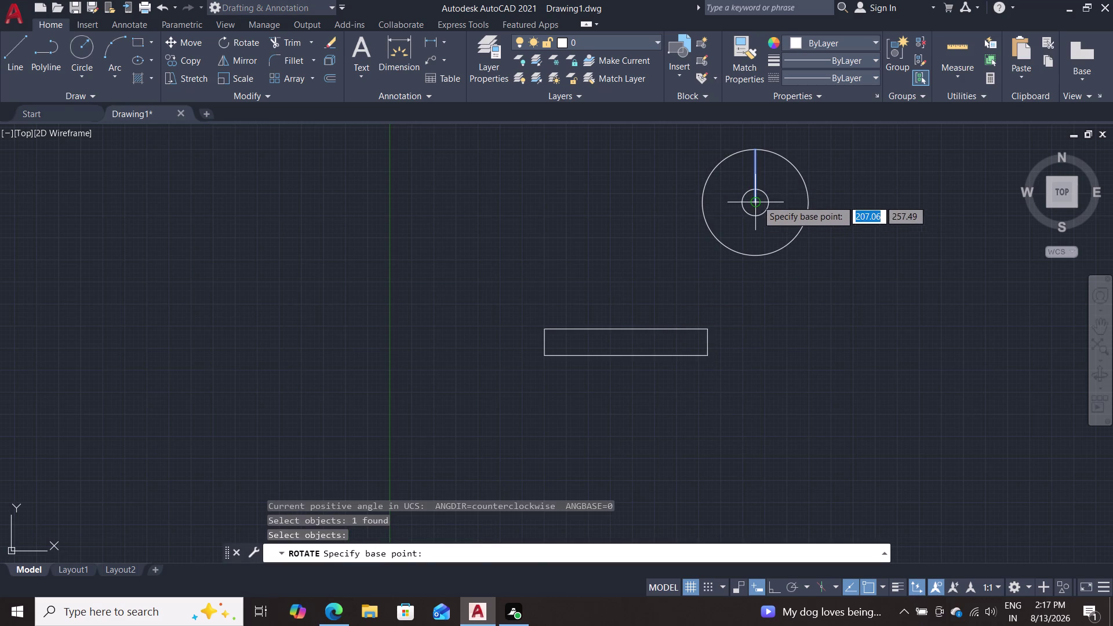
click(758, 199)
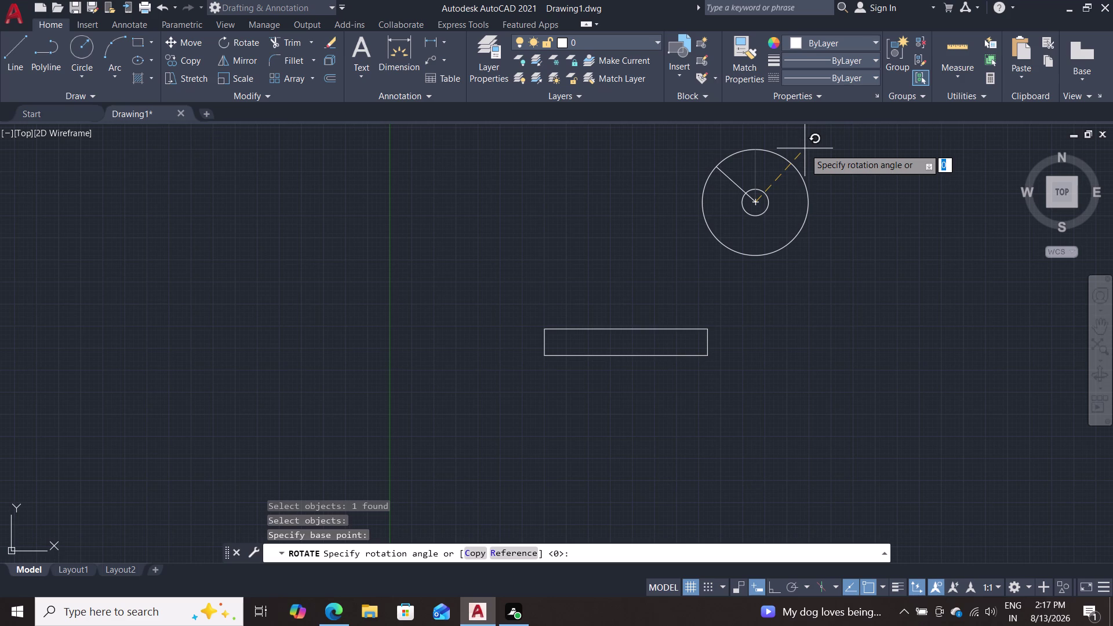
text(45)
key(Return)
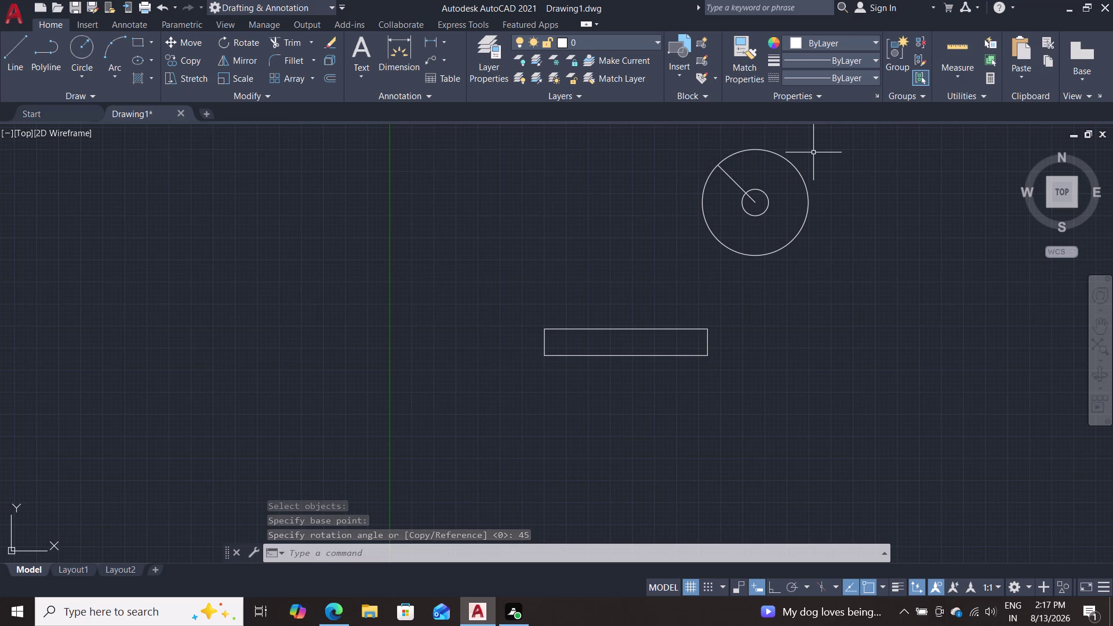
key(ctrl+z)
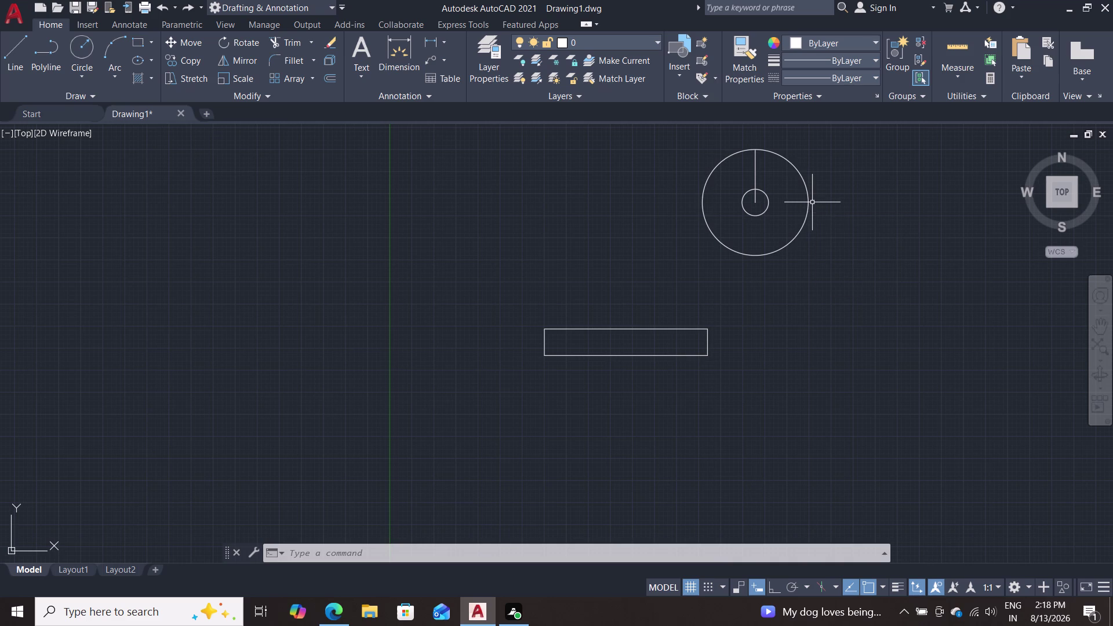
Clear any pending commands from the command line.
key(o)
key(Escape)
key(Escape)
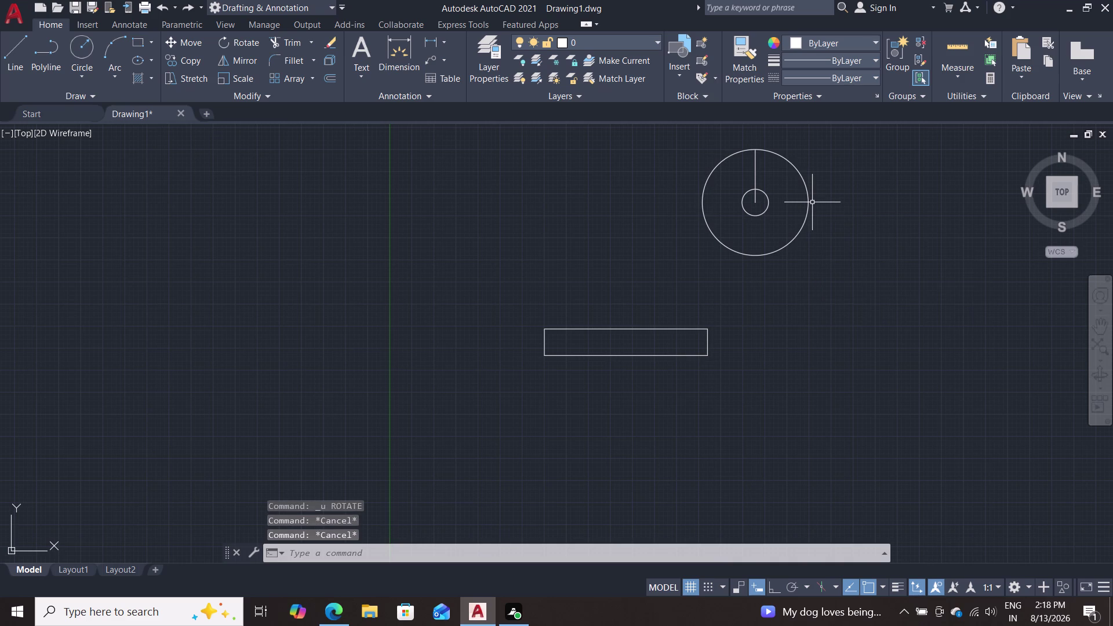
key(o)
key(l)
key(Escape)
key(Escape)
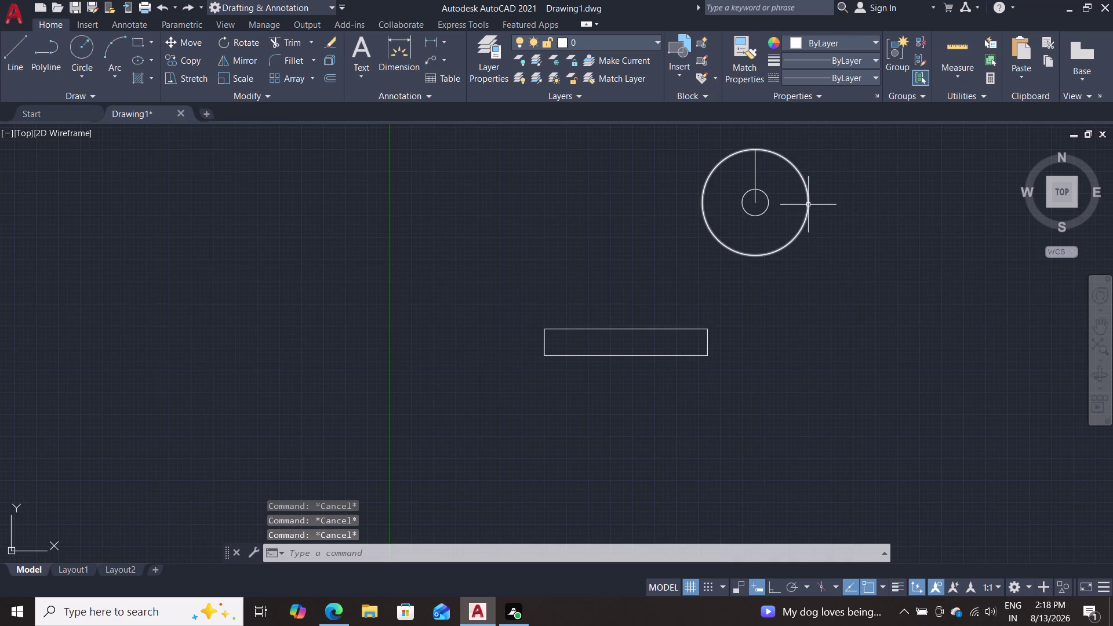
Draw a trial 120-long line from the outer circle's right edge, then undo it.
key(l)
key(Return)
click(808, 205)
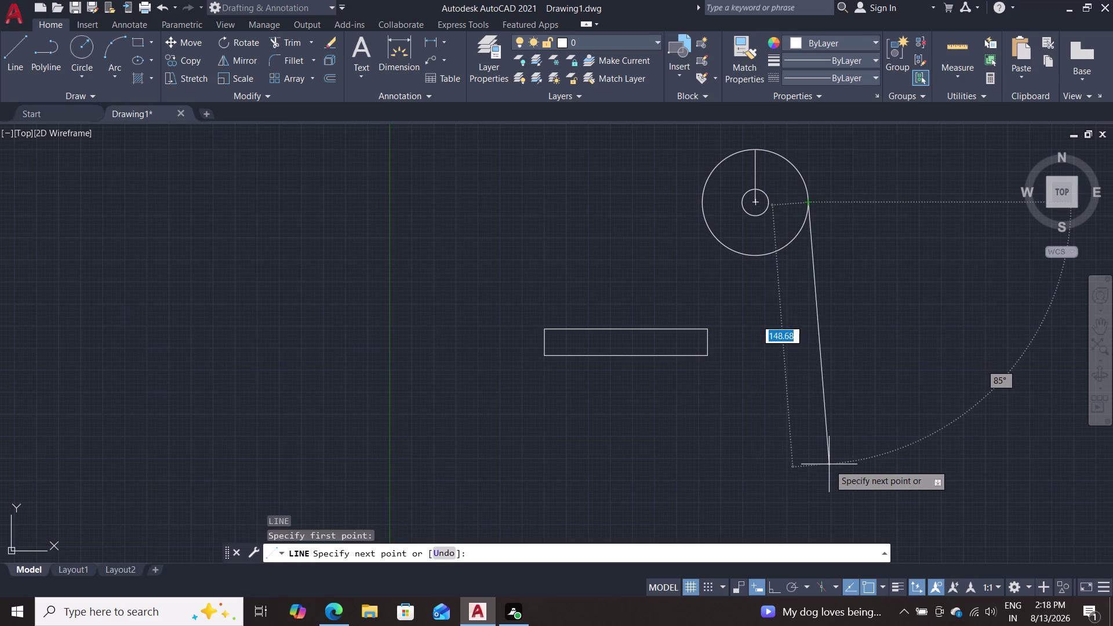
text(120)
key(Return)
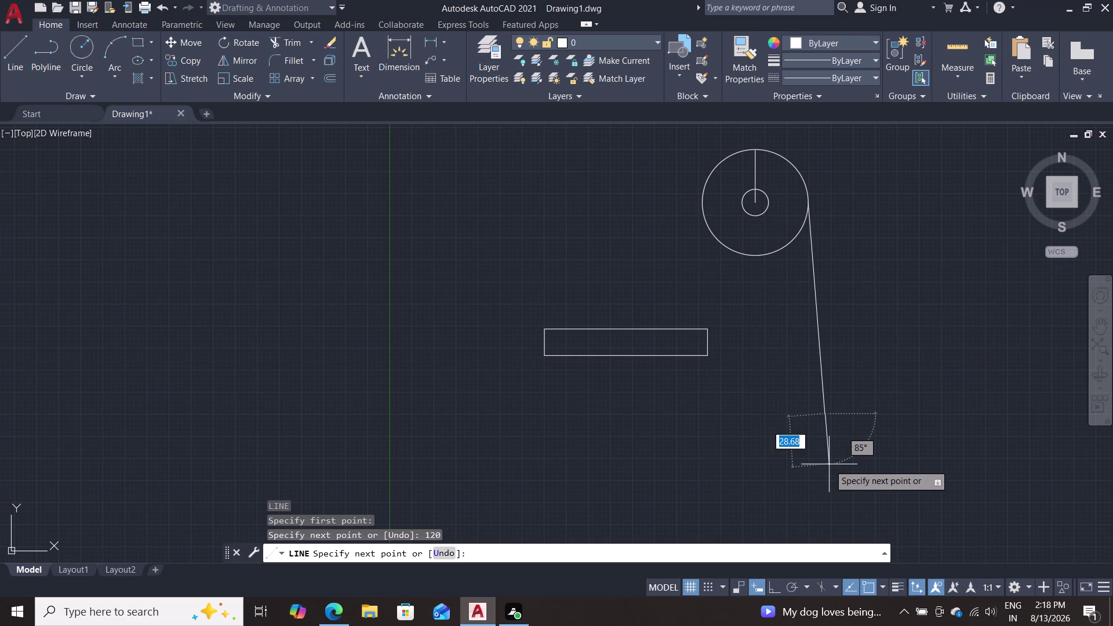
key(ctrl+z)
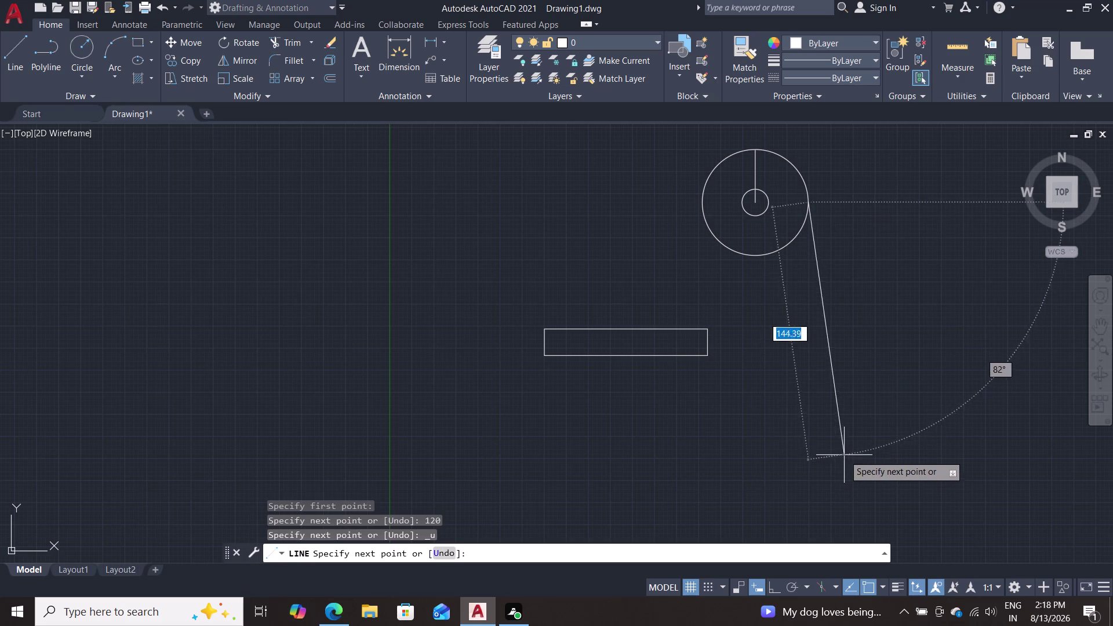
key(Escape)
key(Escape)
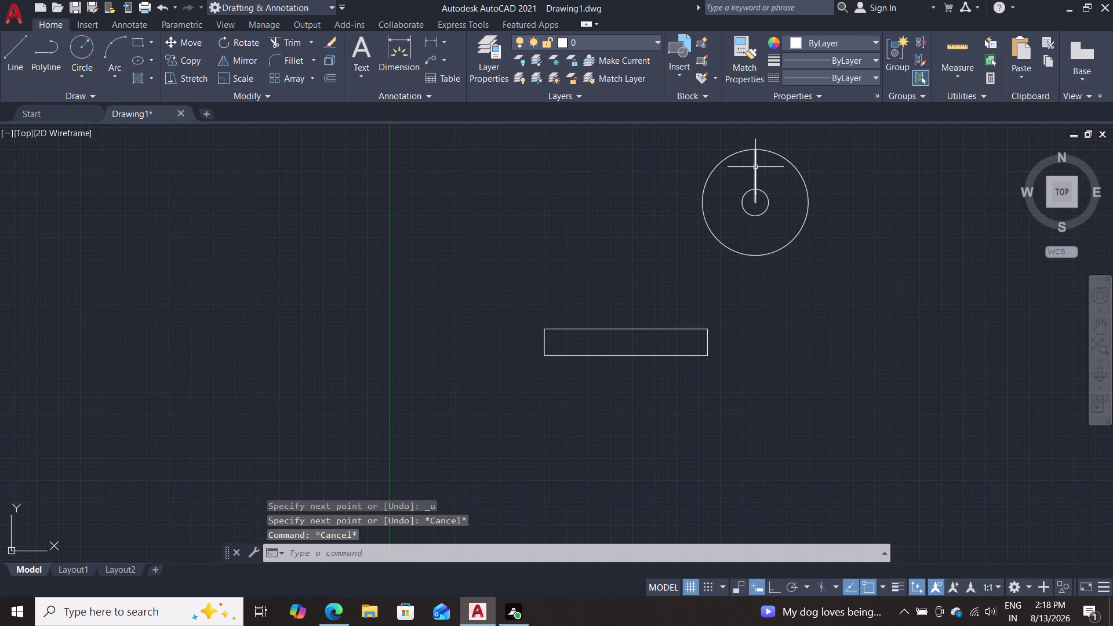
Delete the vertical radial line between the circles.
click(757, 167)
key(Delete)
key(l)
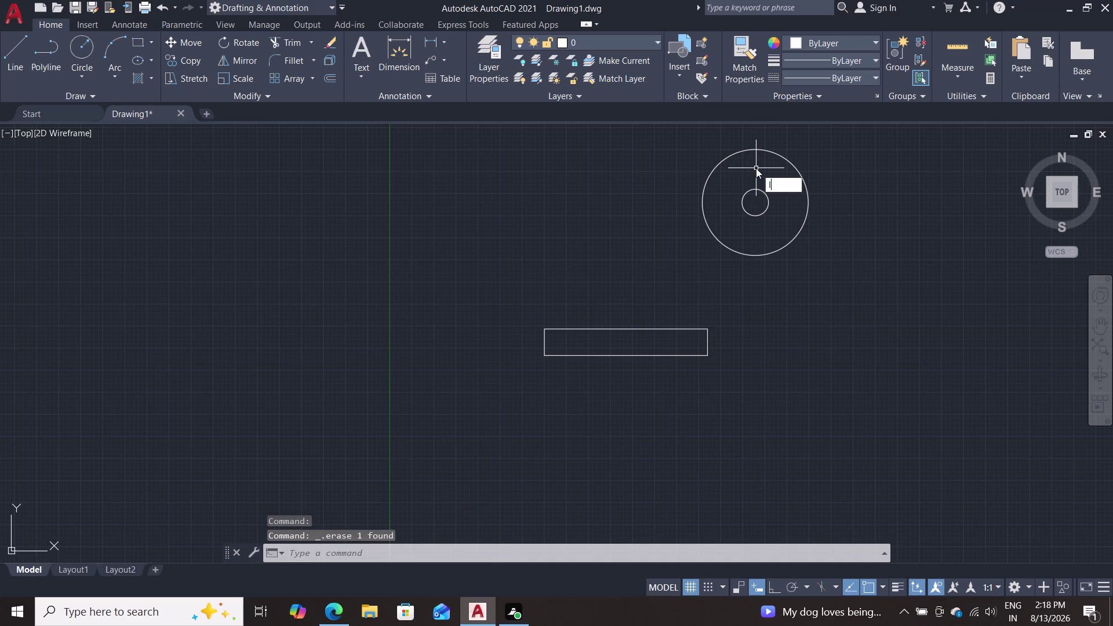
key(Return)
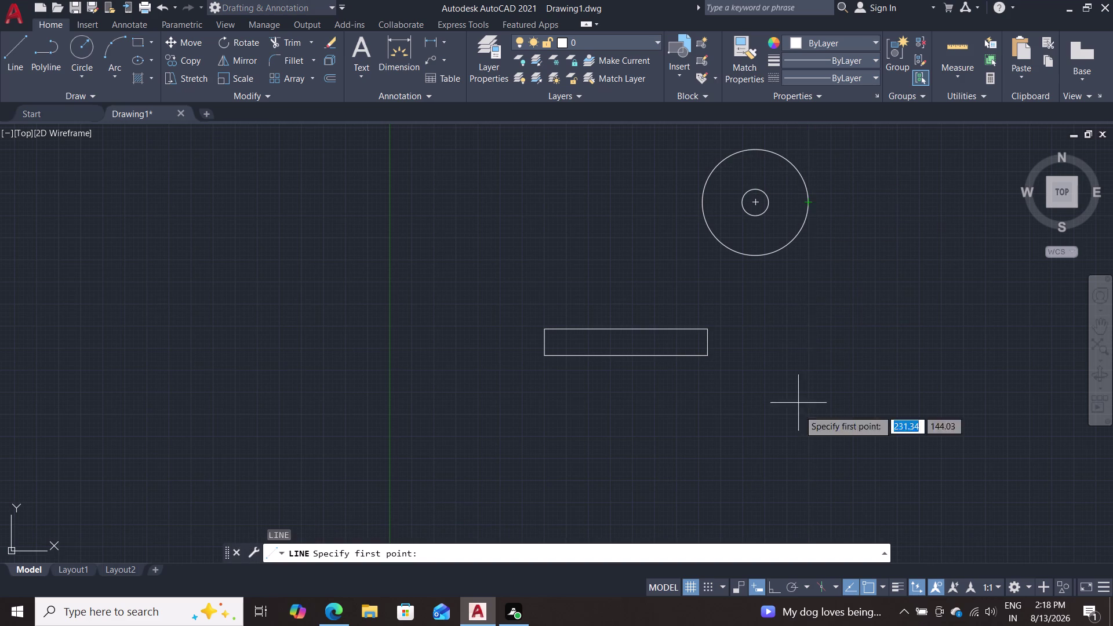
Turn on Ortho with F8 and restart the Line command.
key(F8)
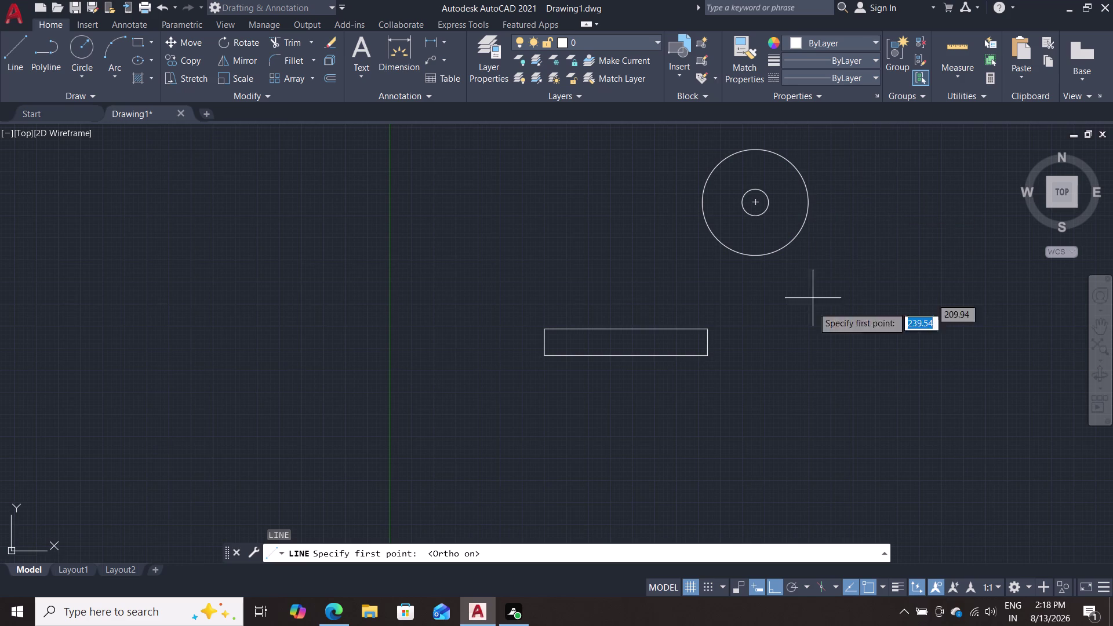
key(Escape)
key(Escape)
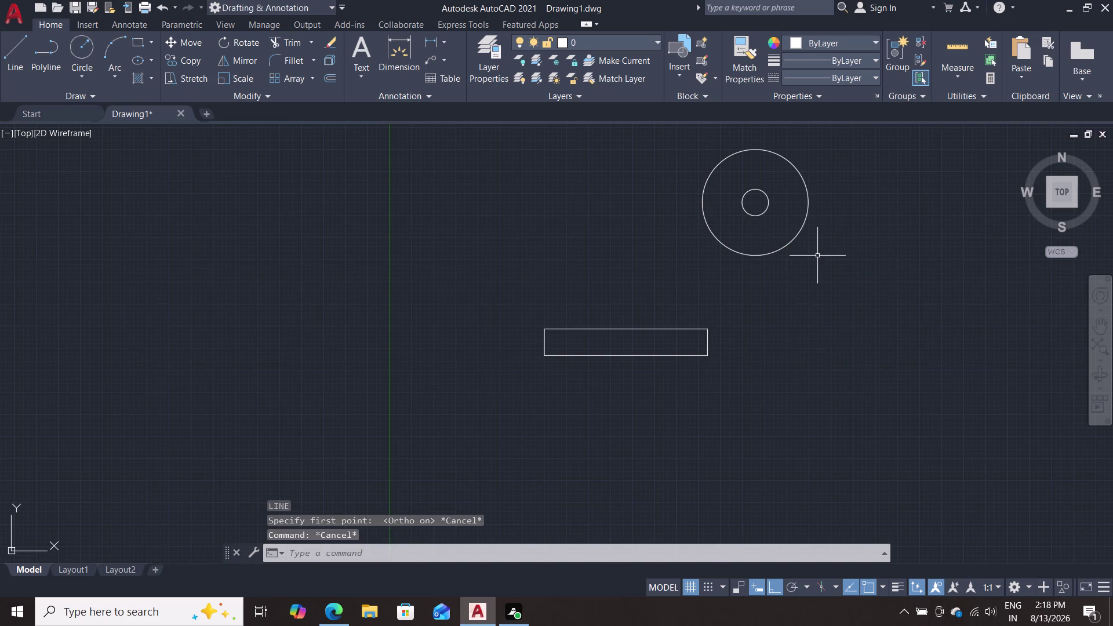
key(l)
key(Return)
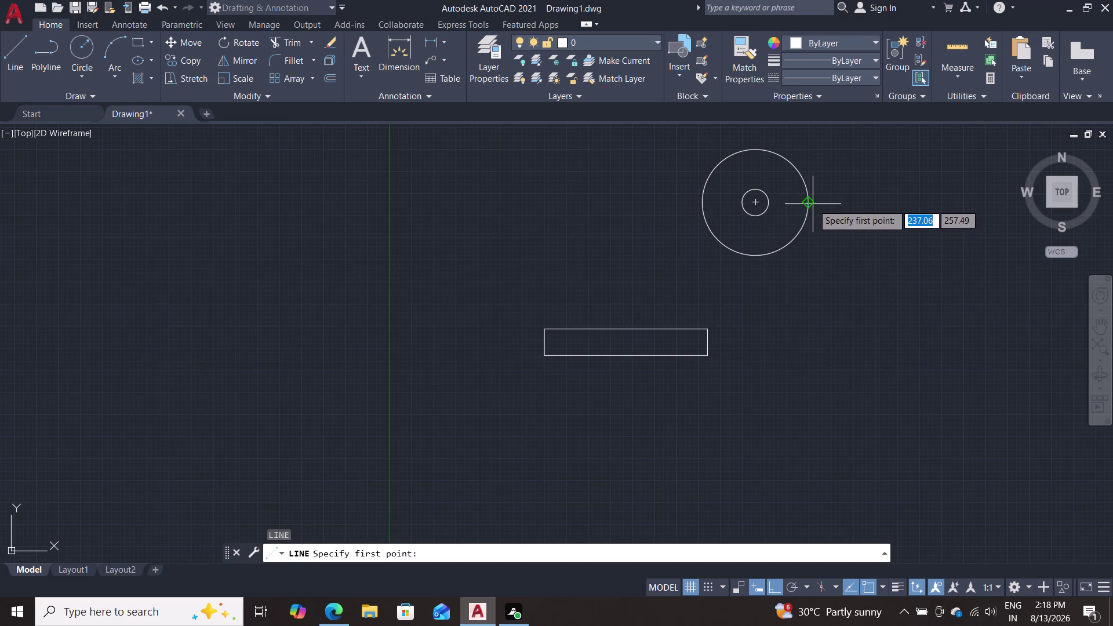
Draw 120-long vertical lines downward from the outer circle's right and left quadrants.
click(809, 203)
text(1)
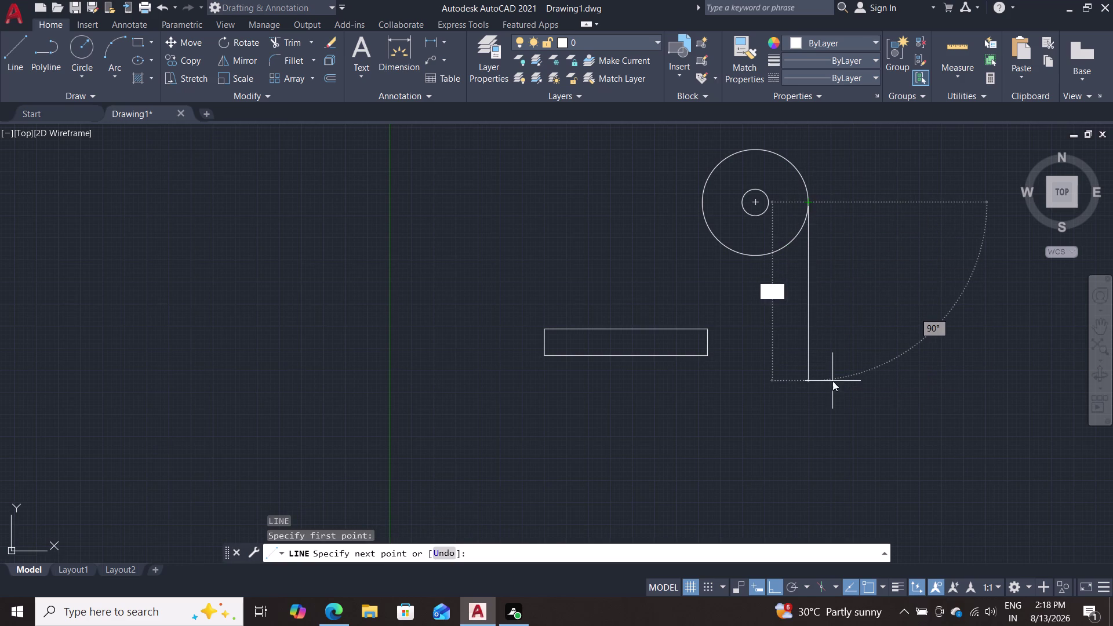
text(20)
key(Return)
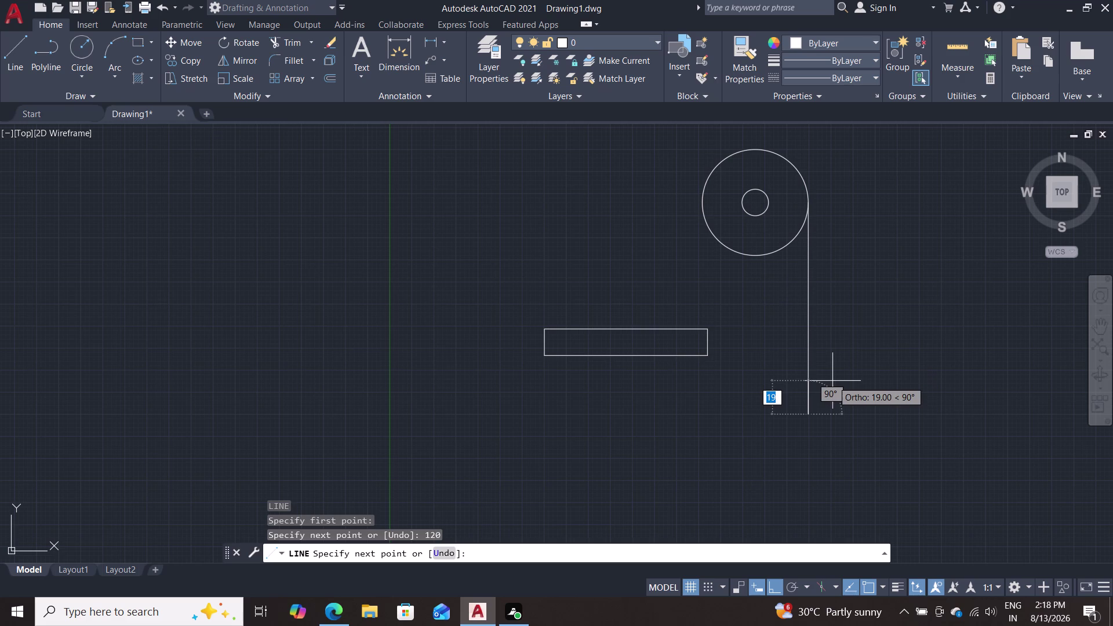
key(Escape)
key(l)
key(Return)
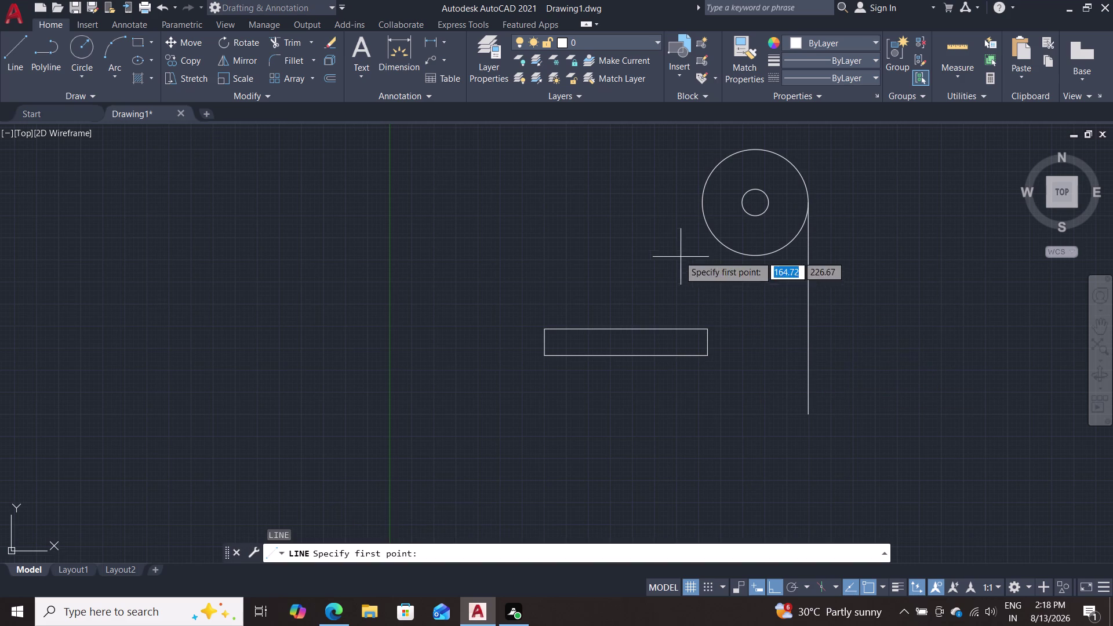
click(703, 205)
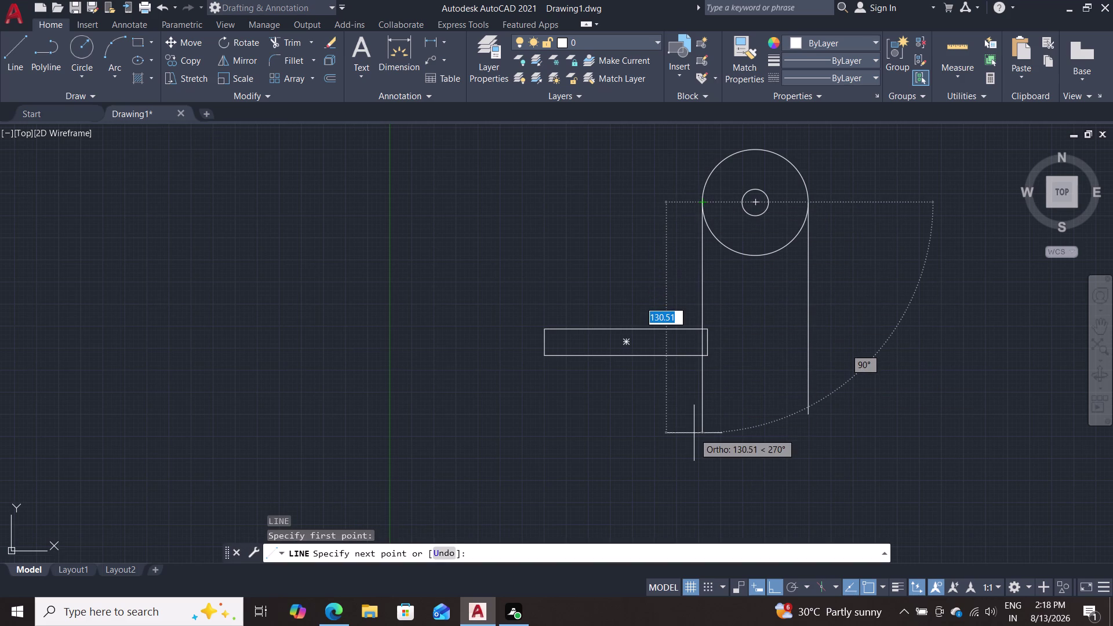
text(120)
key(Return)
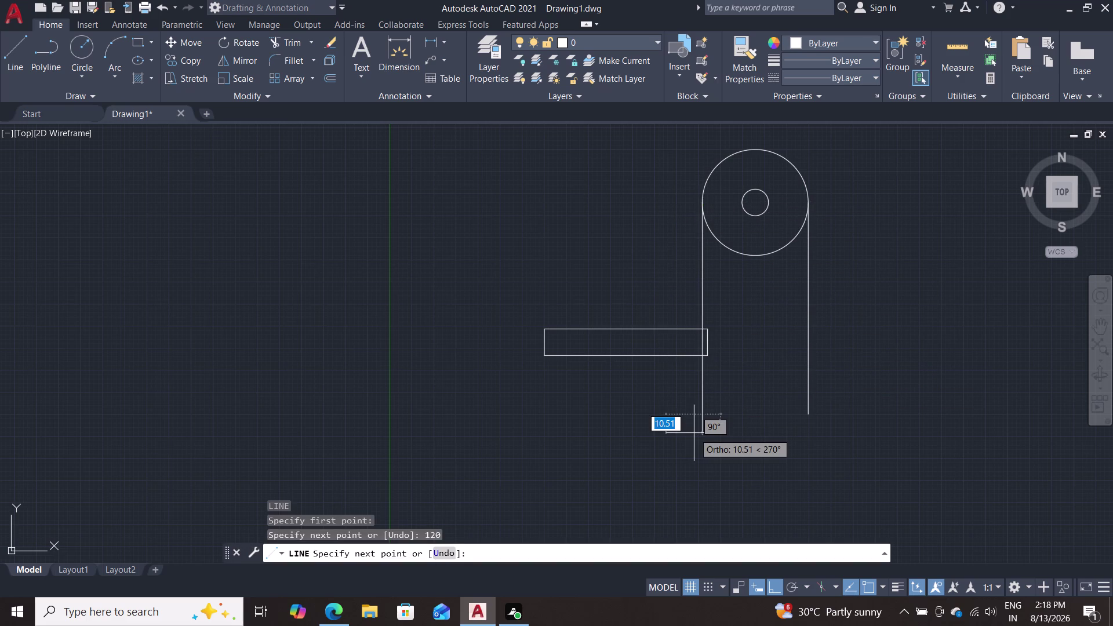
key(Escape)
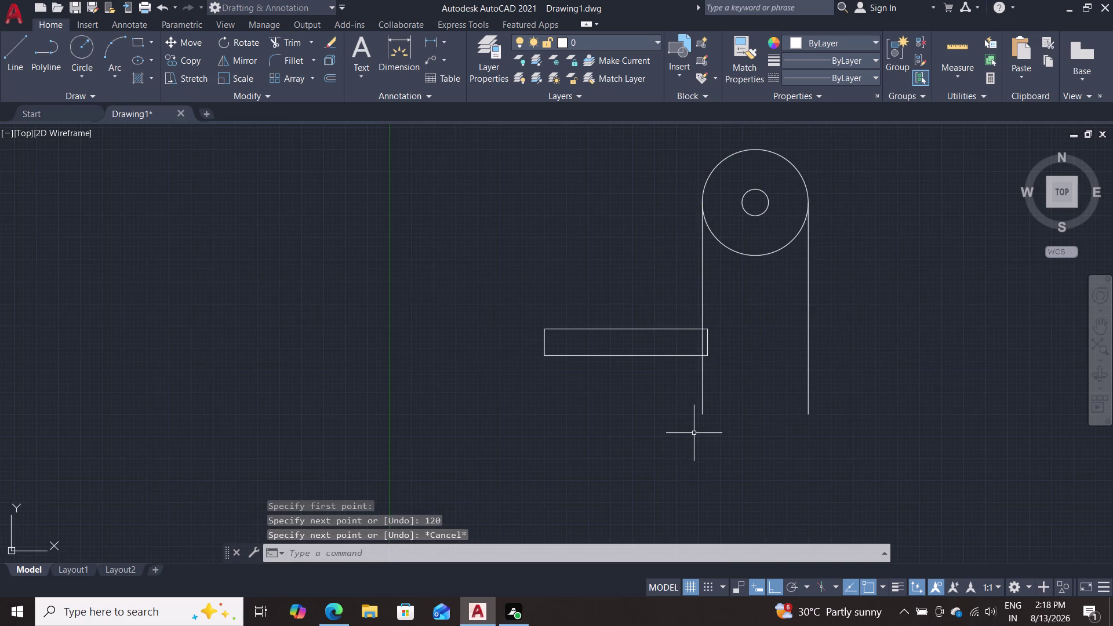